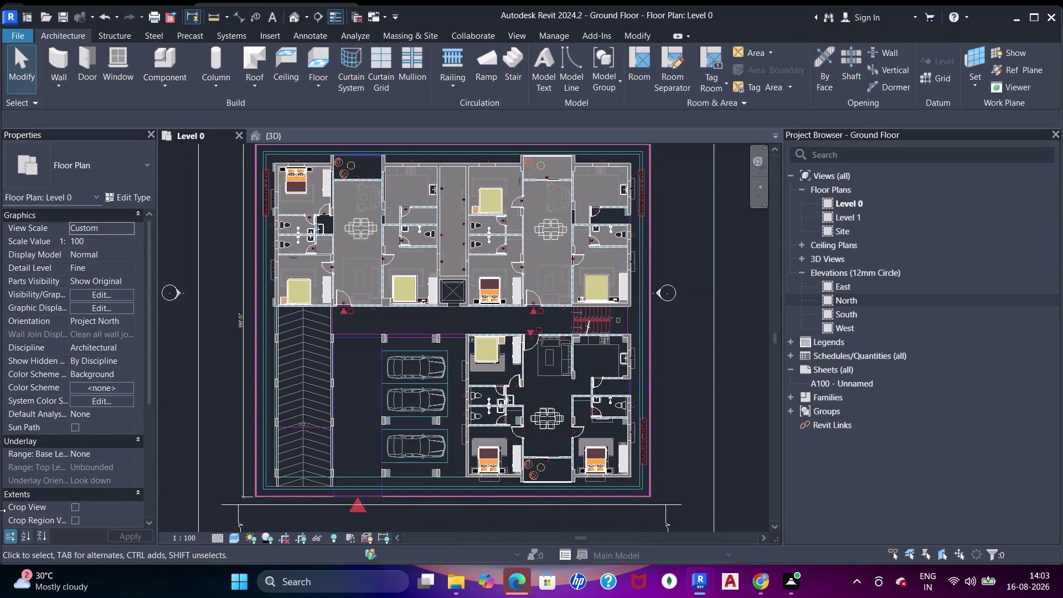
Zoom and pan the Level 0 plan to centre the stairwell and its stair run.
scroll(up, 3)
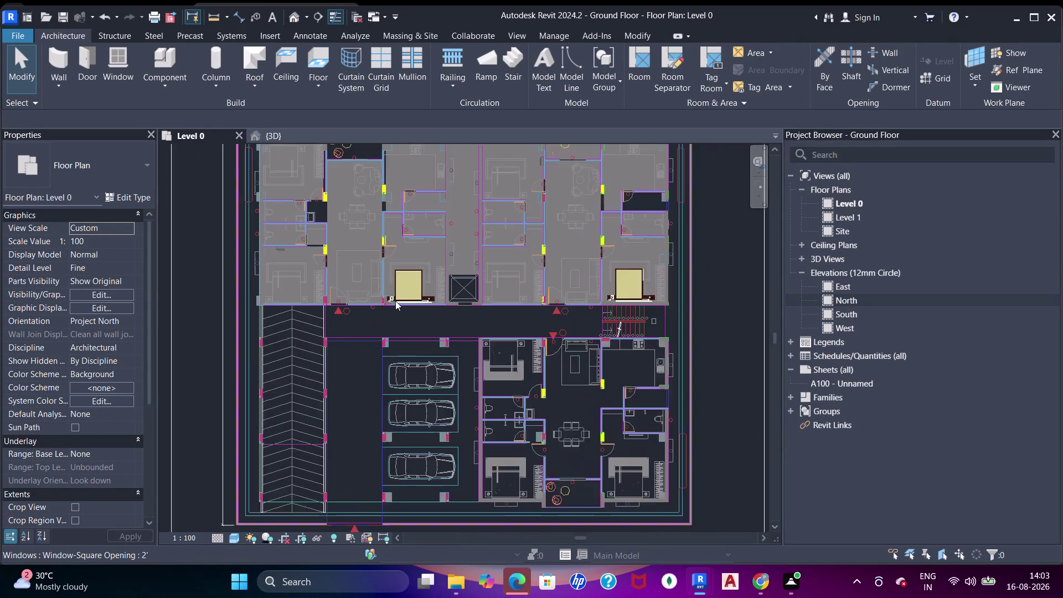
middle_drag(517, 412, 421, 318)
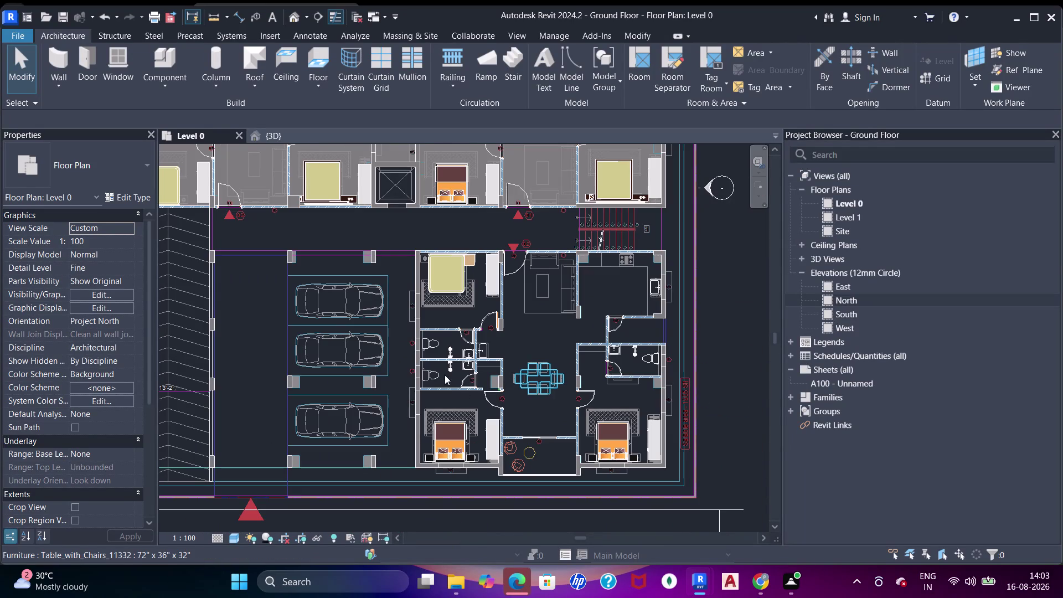
scroll(up, 3)
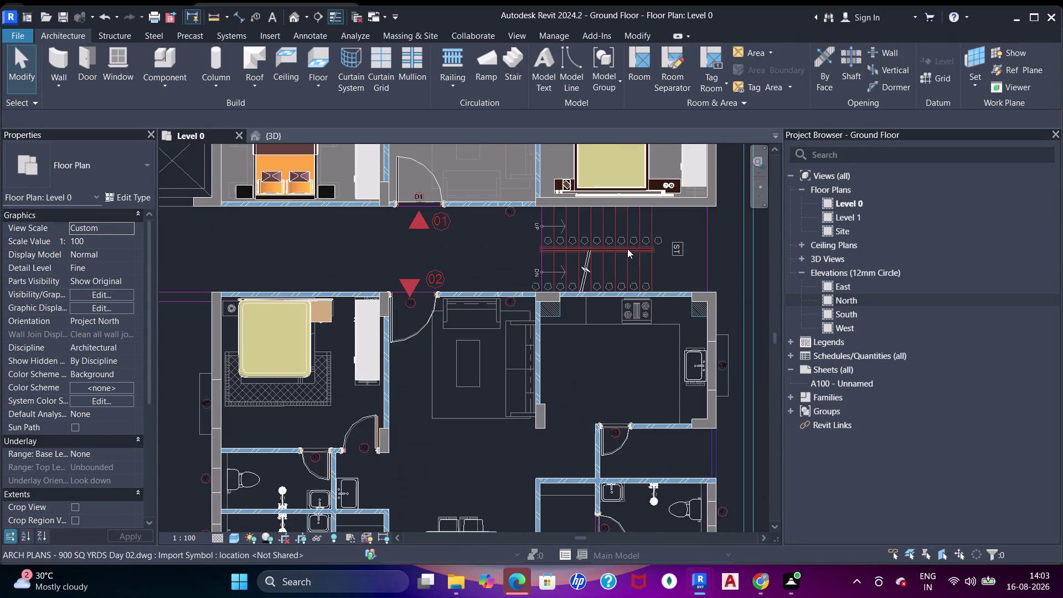
scroll(up, 3)
middle_drag(619, 202, 582, 244)
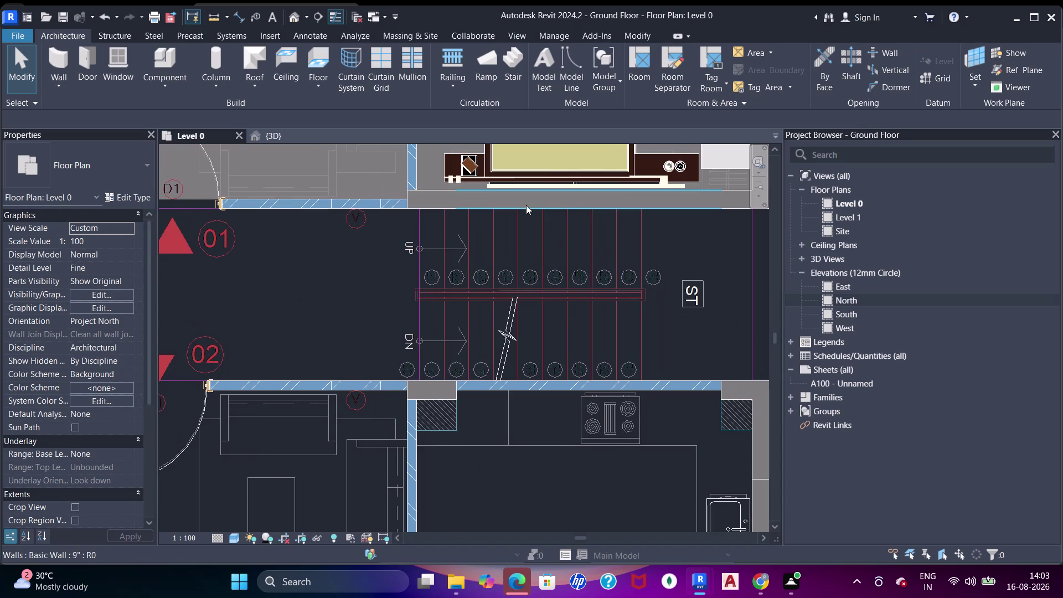
click(526, 204)
scroll(up, 3)
key(Escape)
scroll(down, 3)
middle_drag(447, 236, 445, 236)
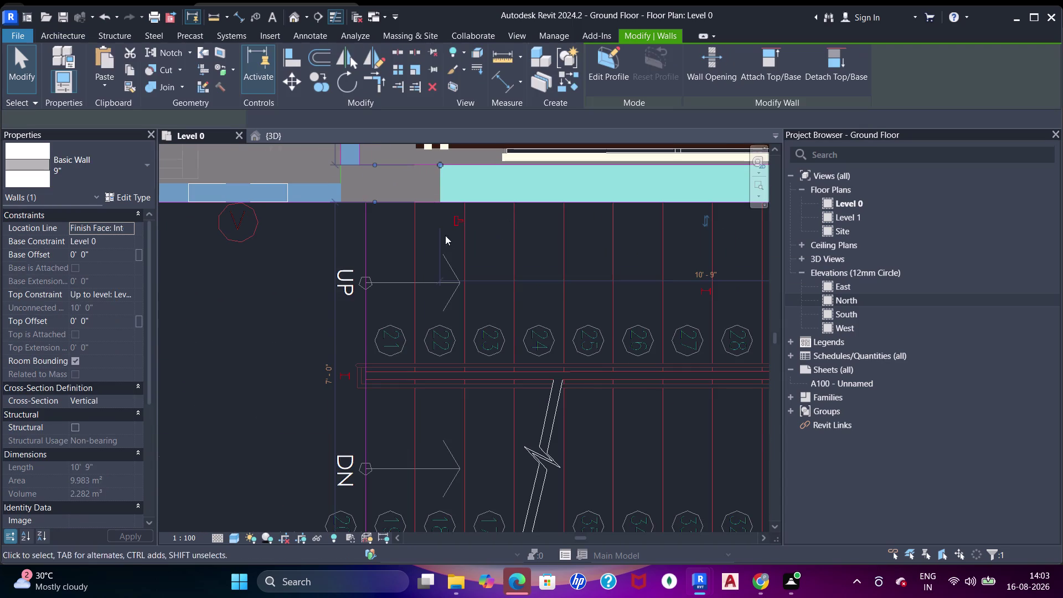
middle_drag(445, 235, 427, 196)
middle_drag(487, 235, 475, 257)
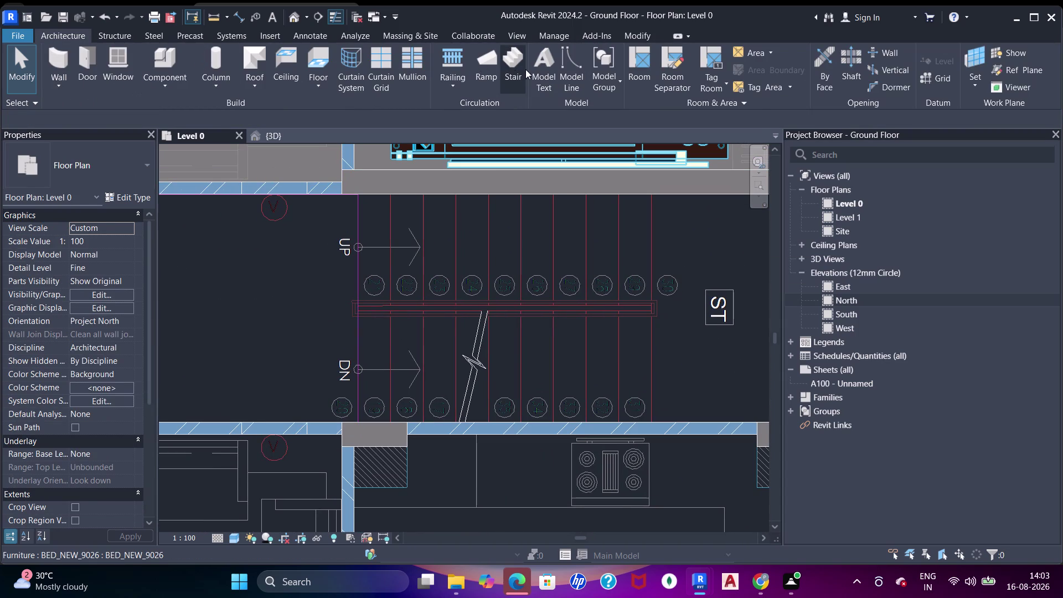
Start a new Stair, dismiss the Project Not Saved Recently reminder, and choose Create Sketch.
click(516, 65)
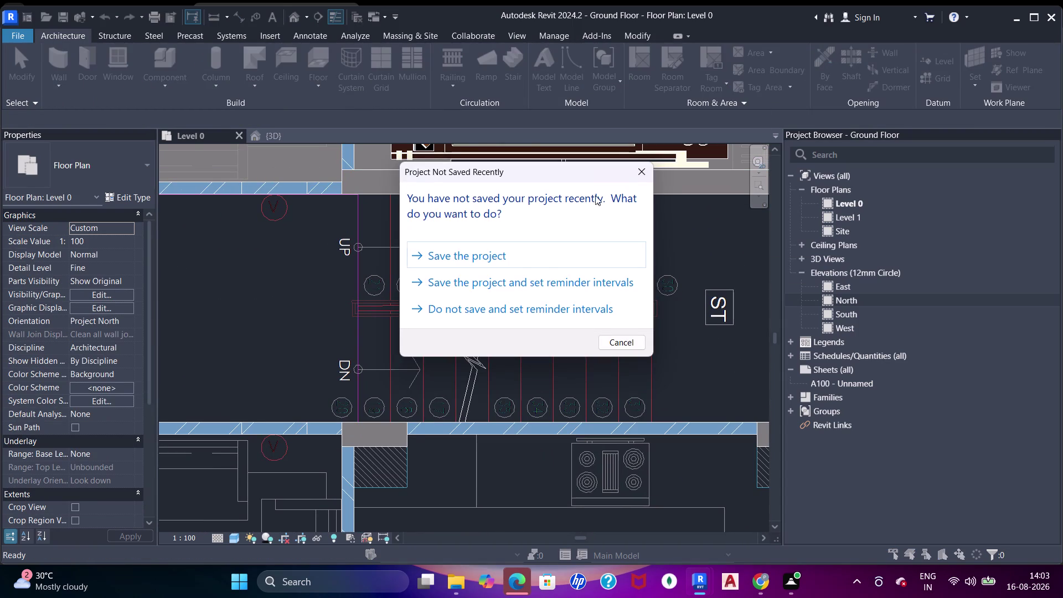
click(516, 259)
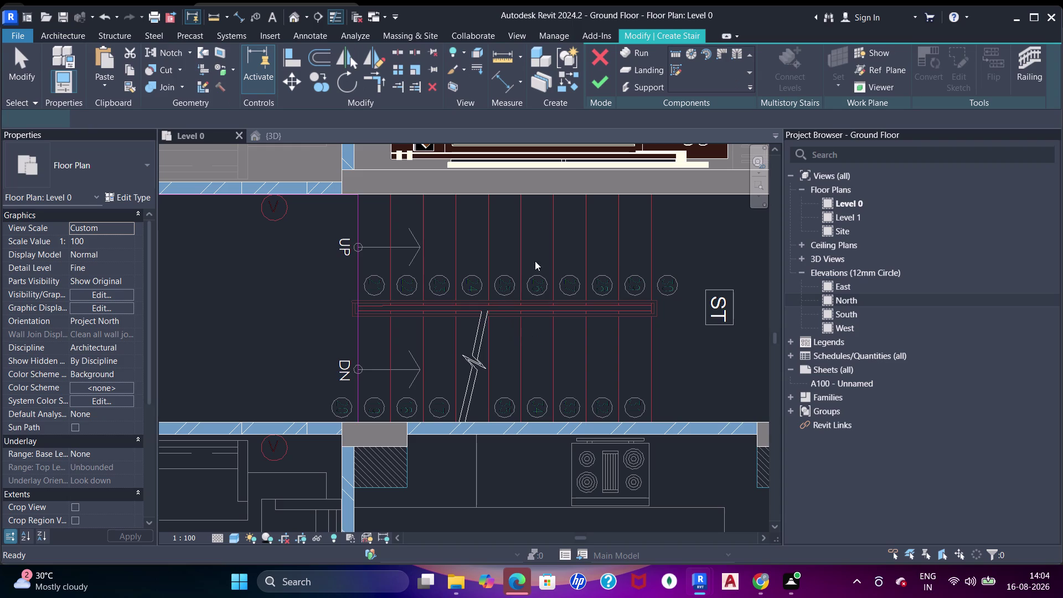
click(675, 72)
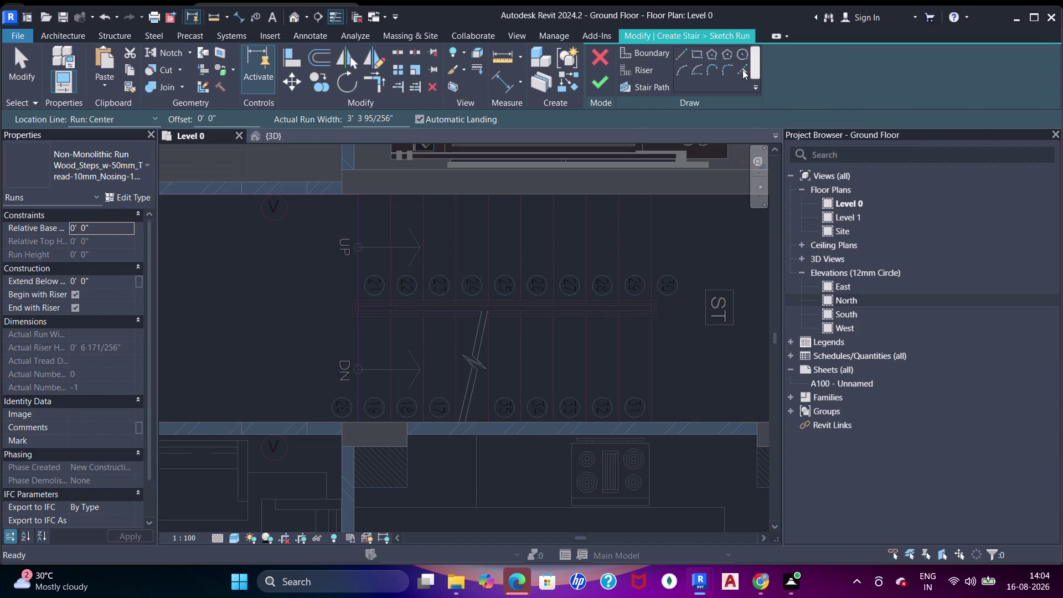
Pick the stairwell's top, right and bottom wall edges plus three landing edges as boundaries.
click(743, 70)
click(533, 196)
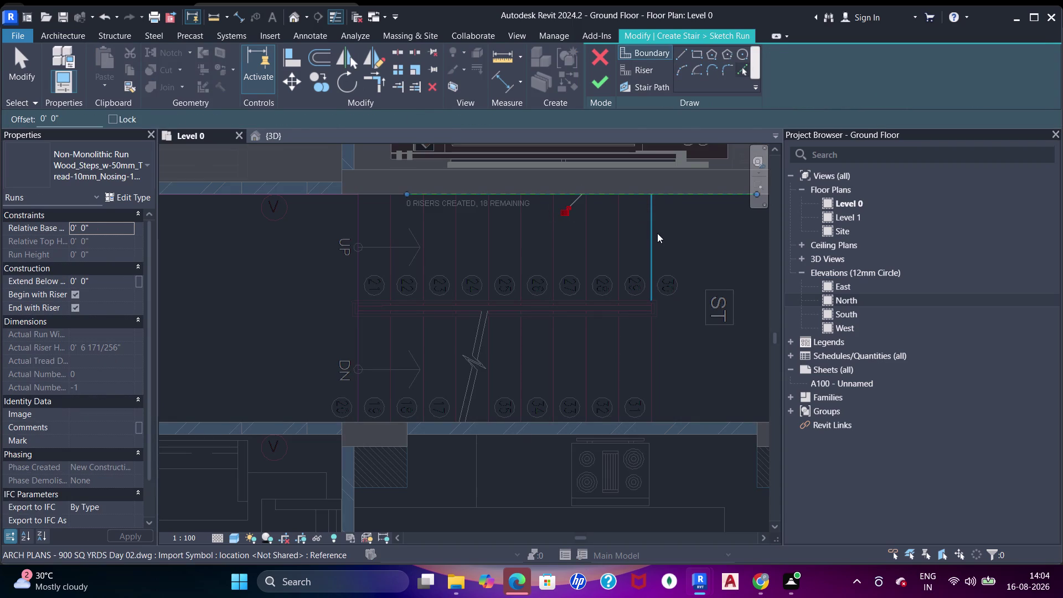
scroll(down, 3)
middle_drag(671, 245, 469, 233)
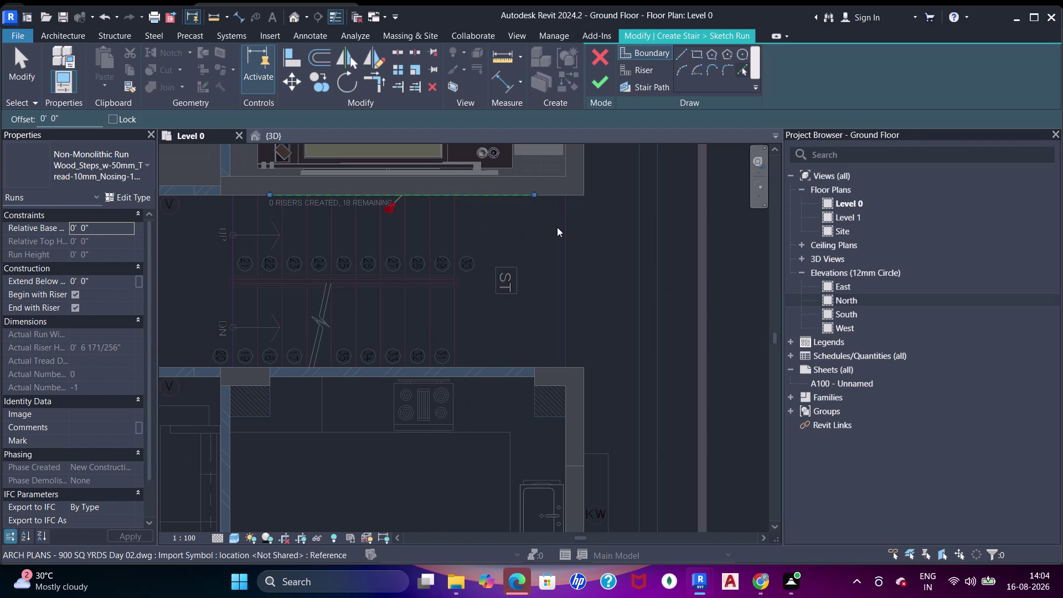
click(562, 230)
middle_drag(512, 244, 568, 208)
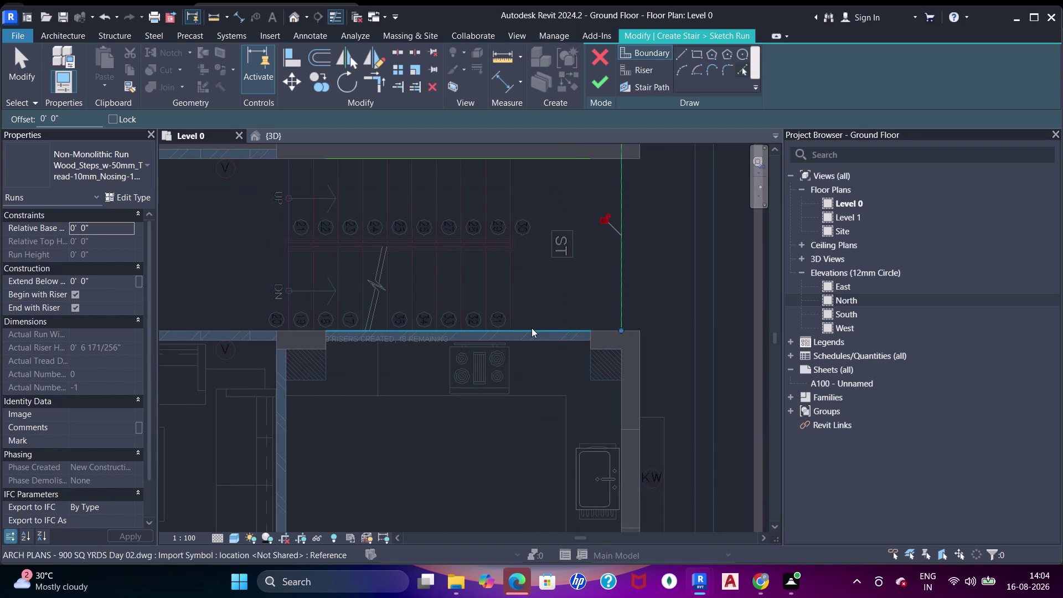
click(546, 325)
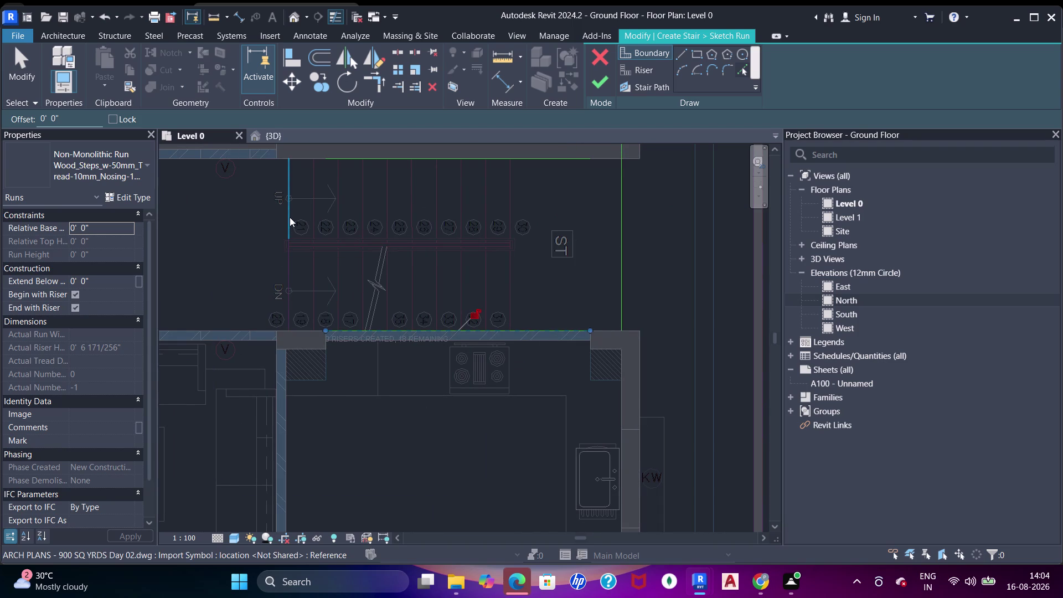
scroll(up, 3)
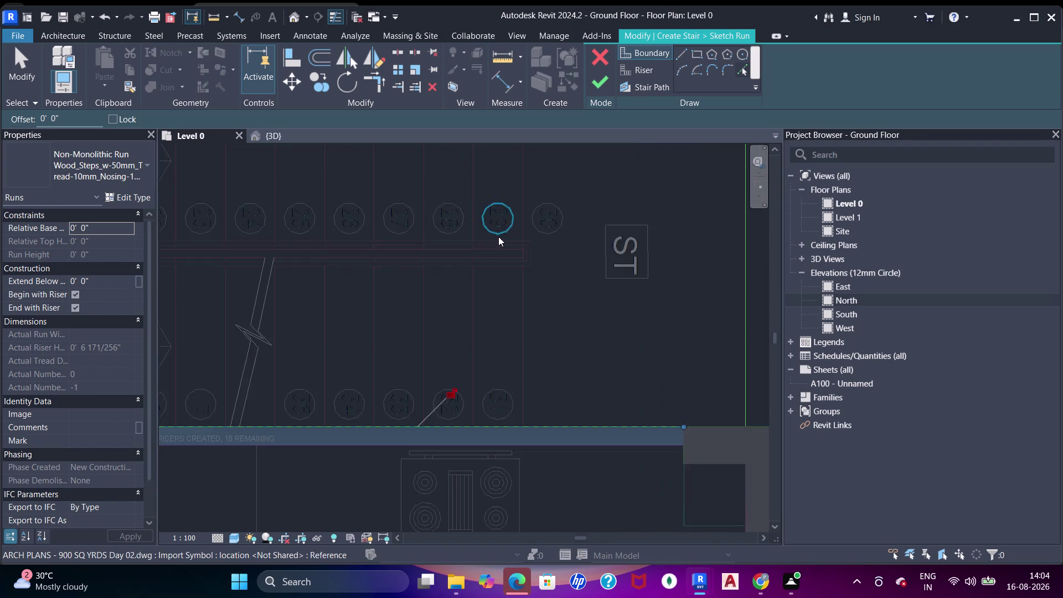
scroll(up, 3)
click(523, 239)
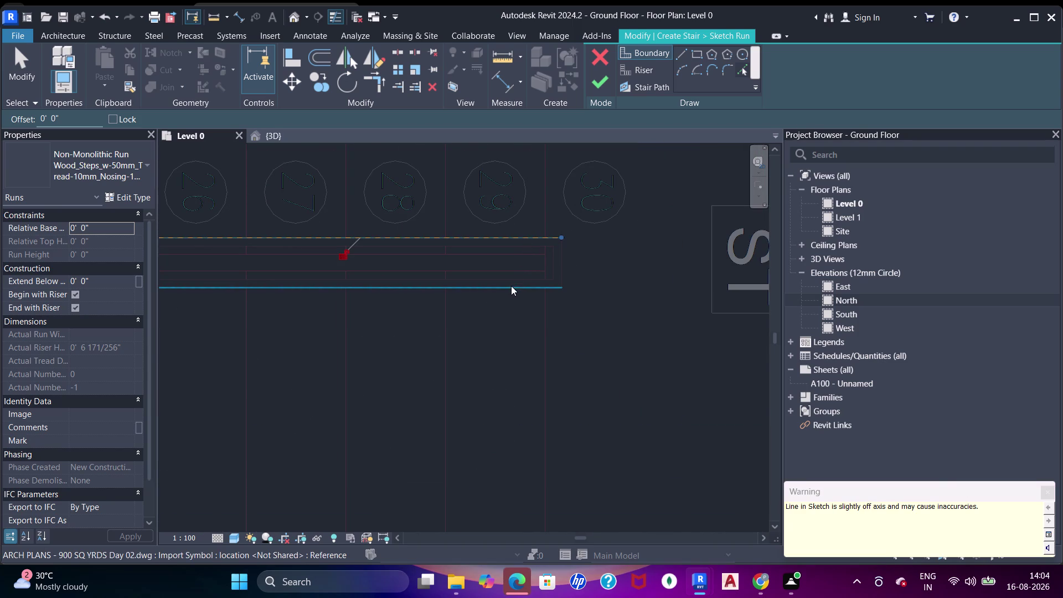
scroll(up, 3)
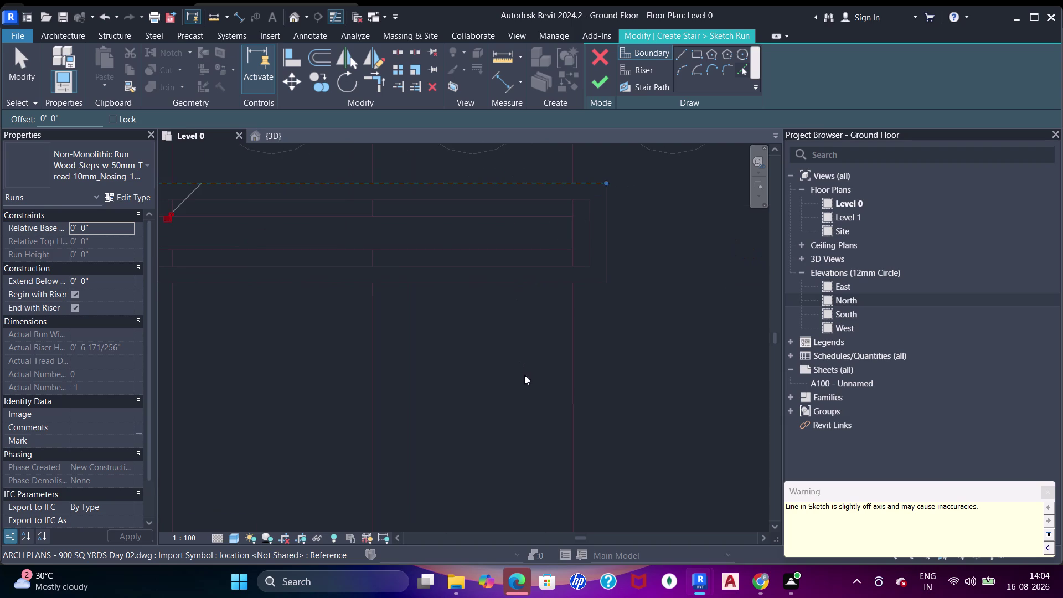
click(524, 284)
click(608, 233)
scroll(down, 3)
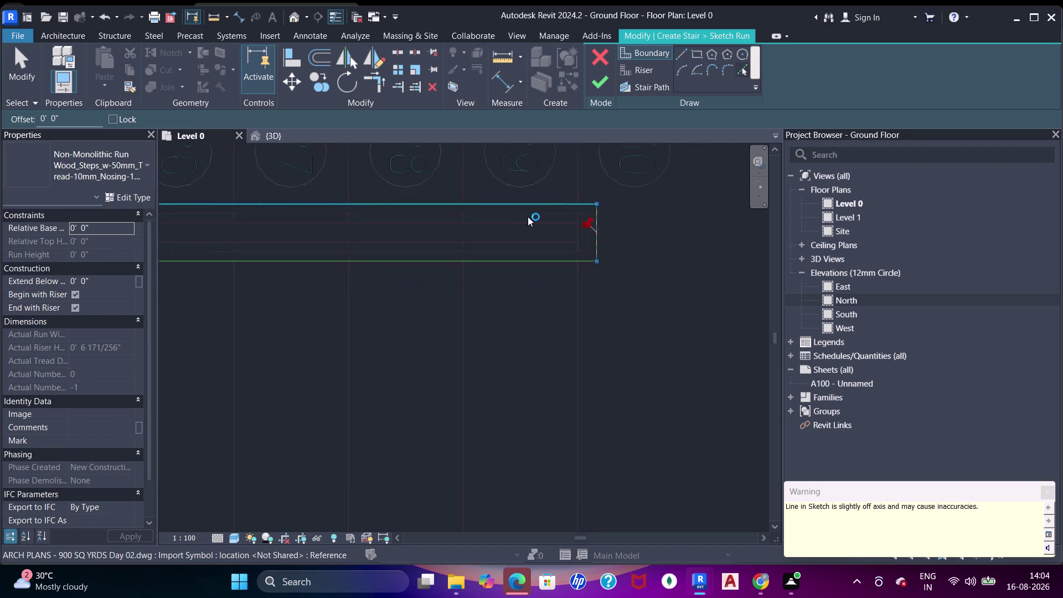
middle_drag(530, 238, 577, 258)
middle_drag(369, 244, 652, 243)
Add the lower landing line and a vertical landing edge as further boundary lines.
key(Escape)
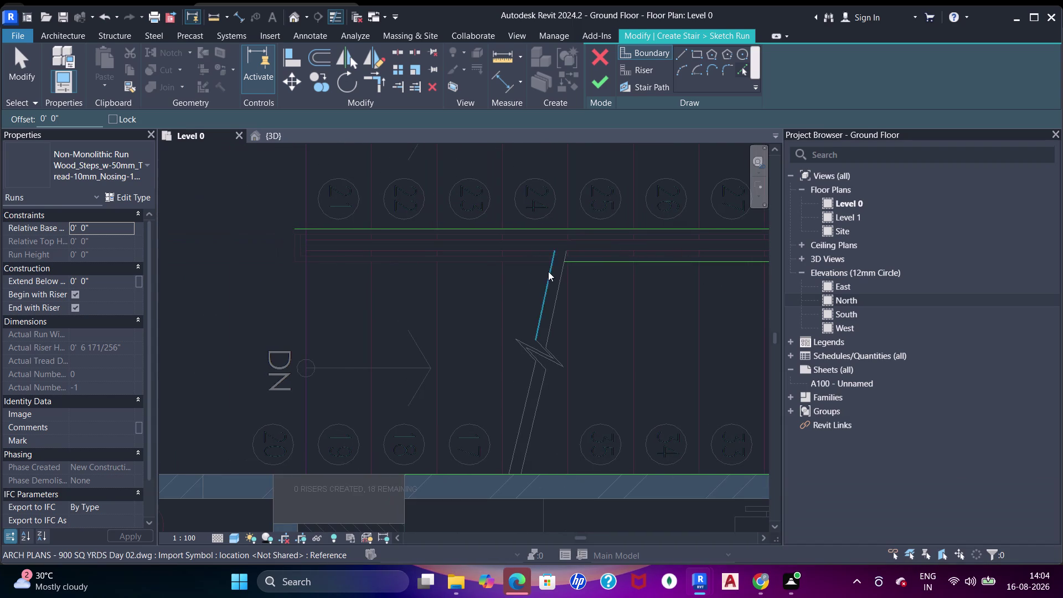
key(Escape)
key(Escape)
key(Escape)
click(576, 265)
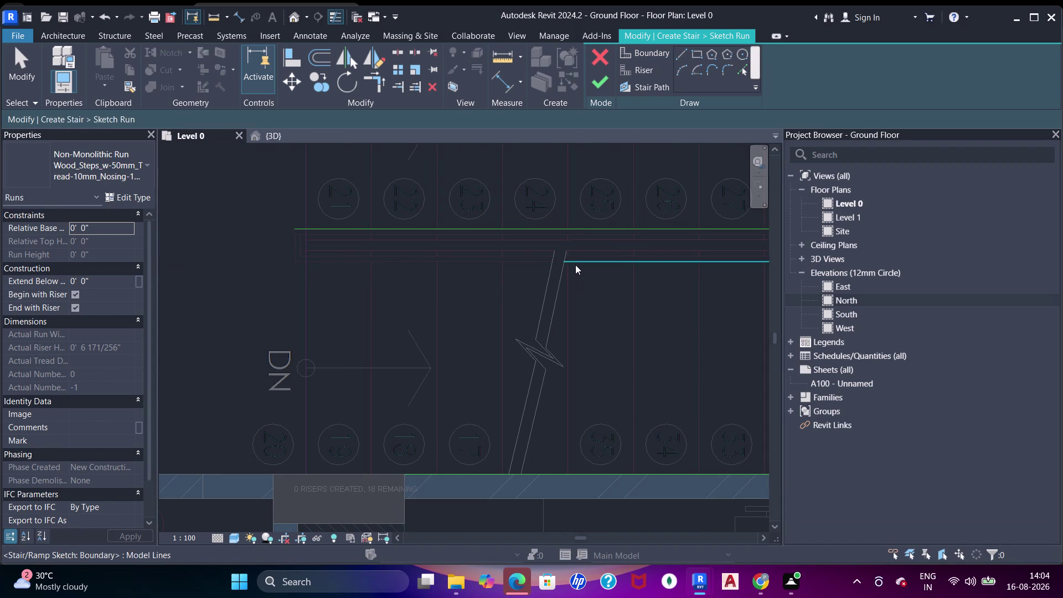
key(Escape)
key(Escape)
click(570, 265)
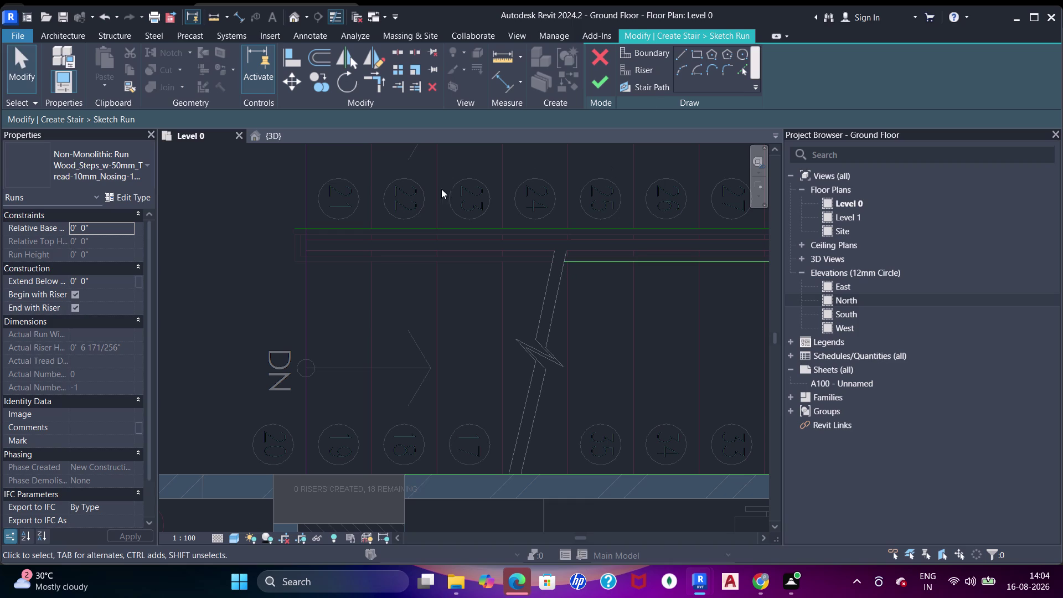
click(741, 73)
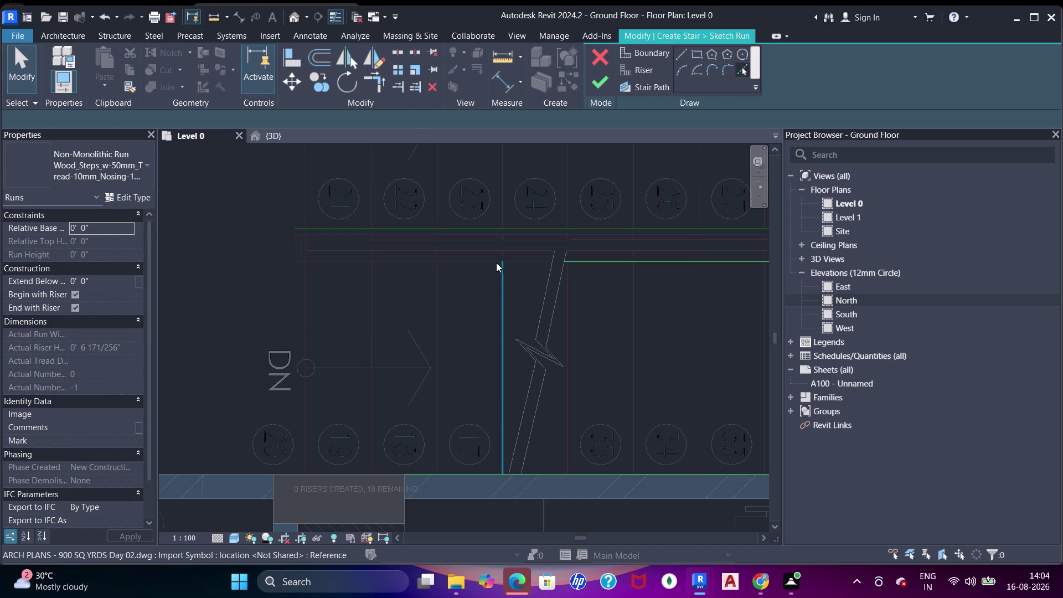
click(491, 262)
key(Escape)
key(Escape)
key(Escape)
key(Escape)
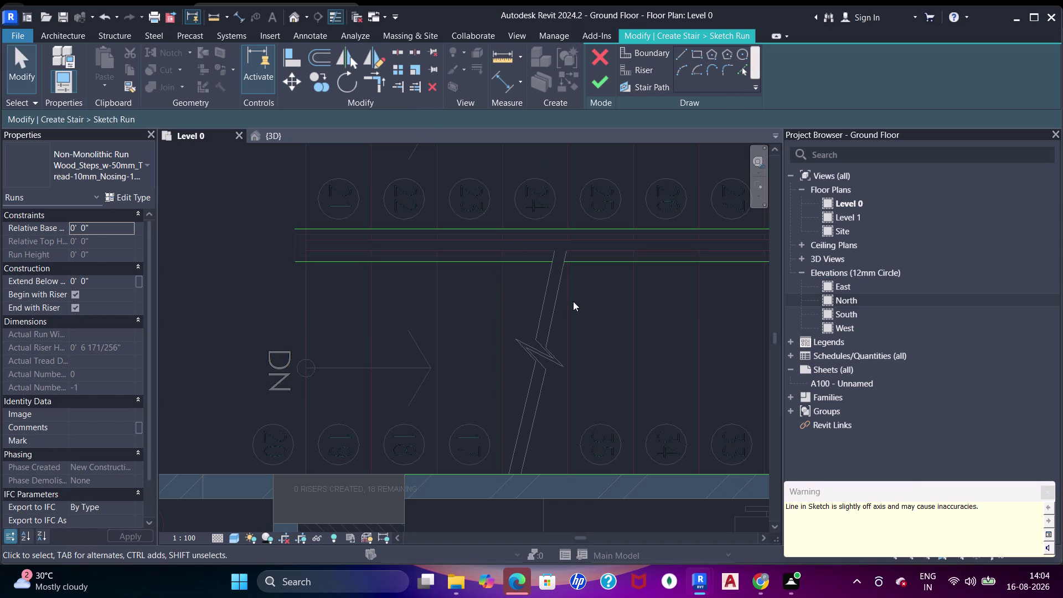
Trim the boundary lines into corners with Trim/Extend to Corner (TR).
key(t)
key(r)
click(520, 255)
drag(527, 261, 535, 261)
click(570, 261)
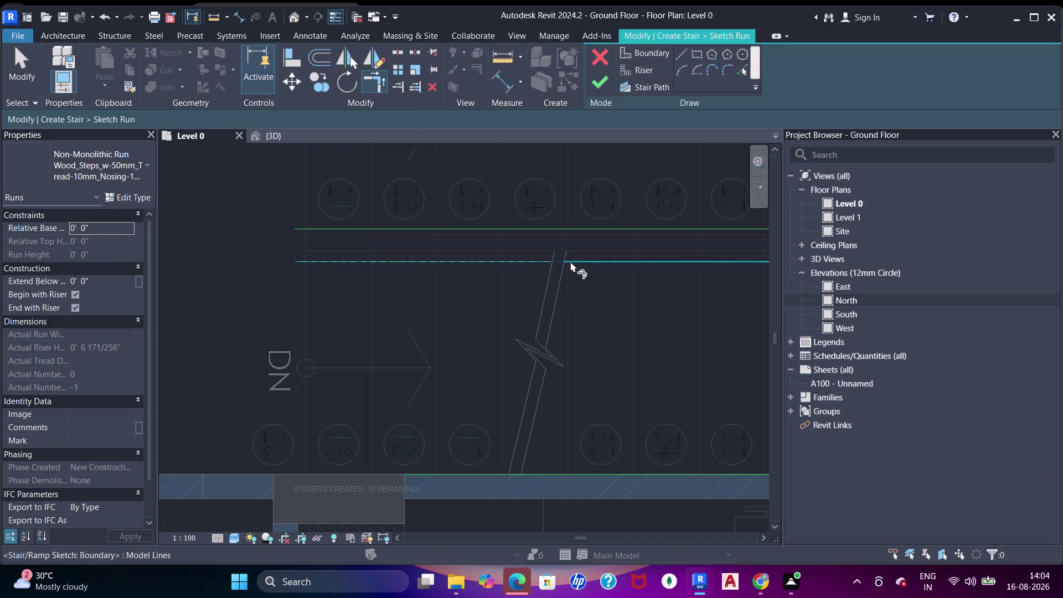
scroll(down, 3)
middle_drag(568, 262, 436, 269)
scroll(up, 3)
scroll(down, 3)
middle_drag(508, 239, 438, 251)
middle_drag(629, 274, 591, 329)
click(601, 208)
click(659, 224)
middle_drag(610, 299, 613, 226)
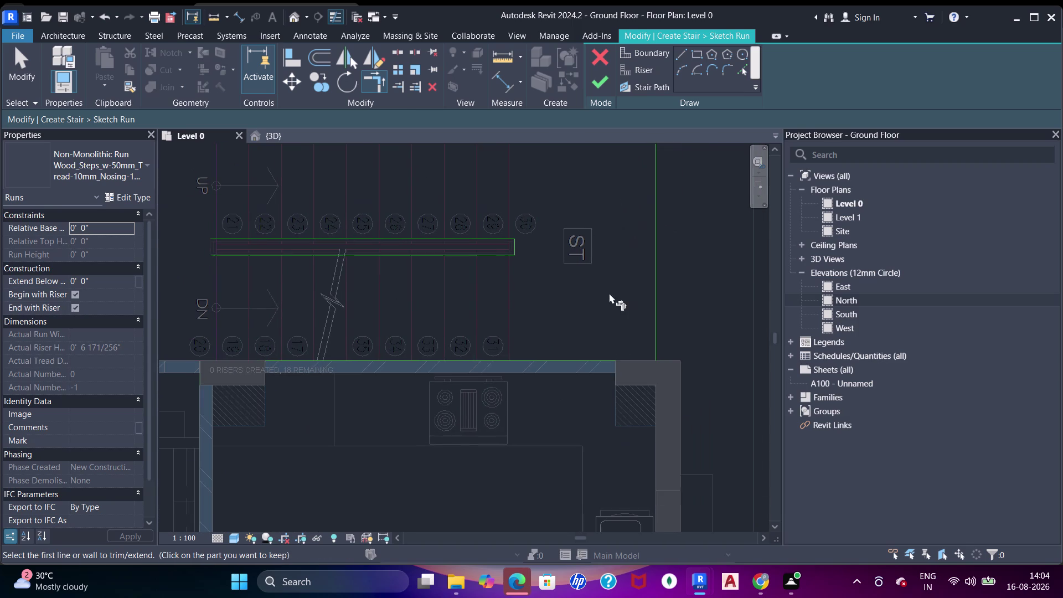
Trim the right and bottom boundary lines into a shared corner.
click(599, 357)
click(651, 331)
scroll(down, 3)
middle_drag(391, 220, 390, 223)
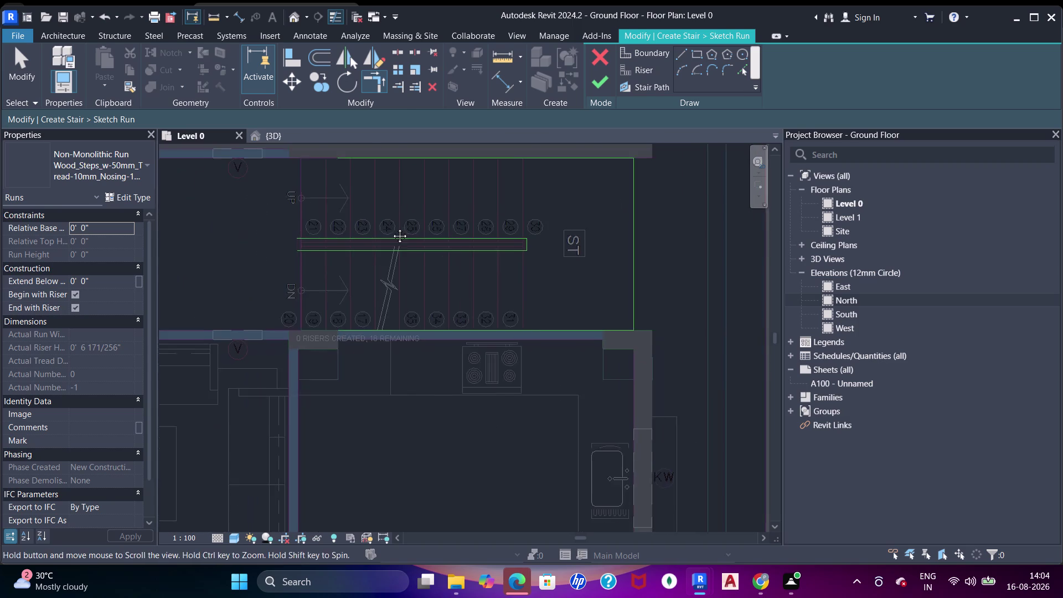
middle_drag(390, 223, 479, 259)
scroll(up, 3)
middle_drag(494, 329, 413, 315)
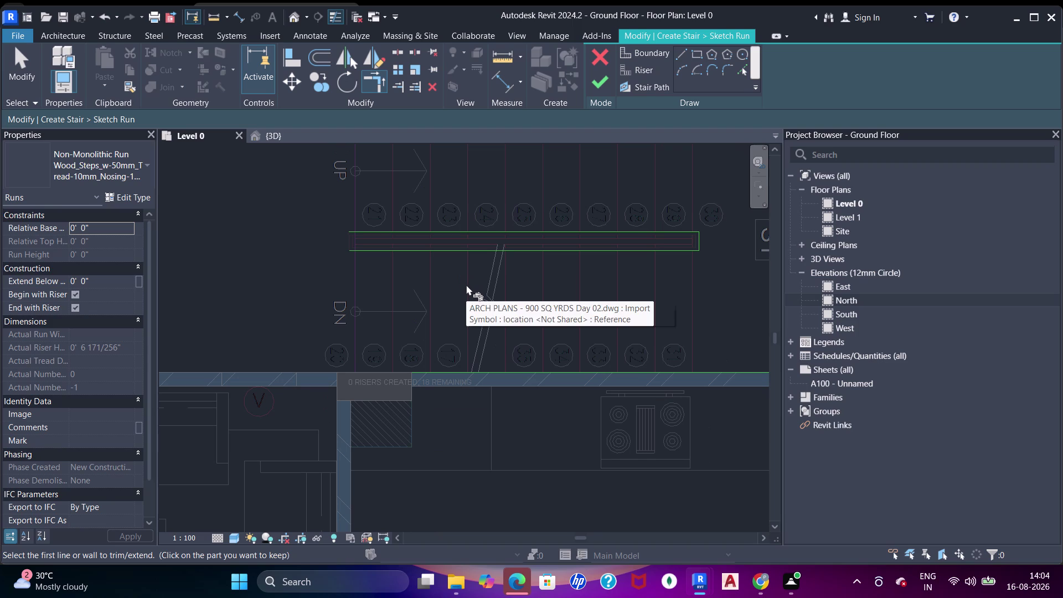
scroll(up, 3)
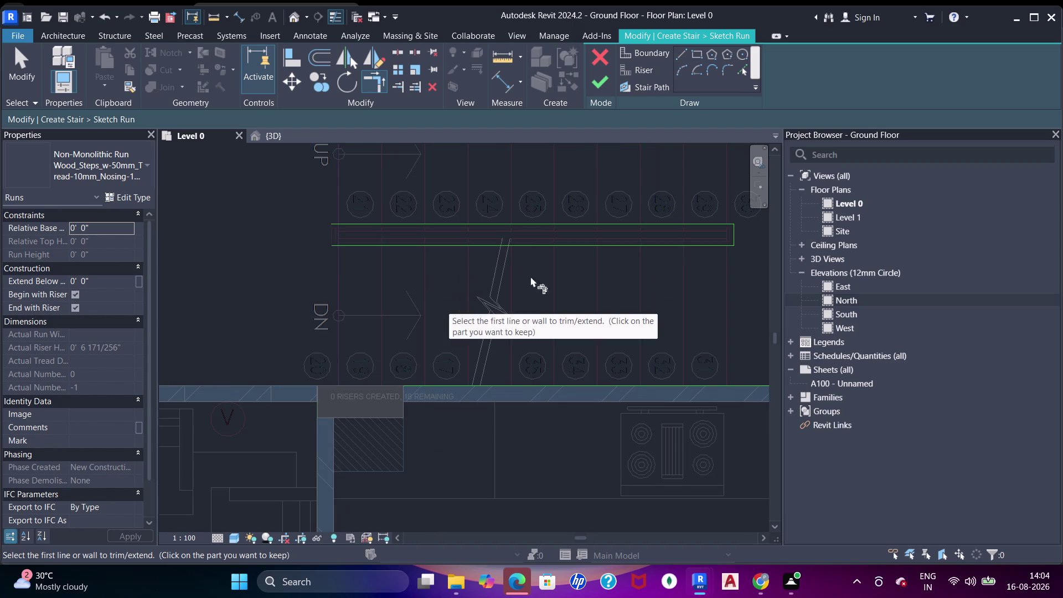
Pick the lower wall edge as another stair boundary line.
click(739, 74)
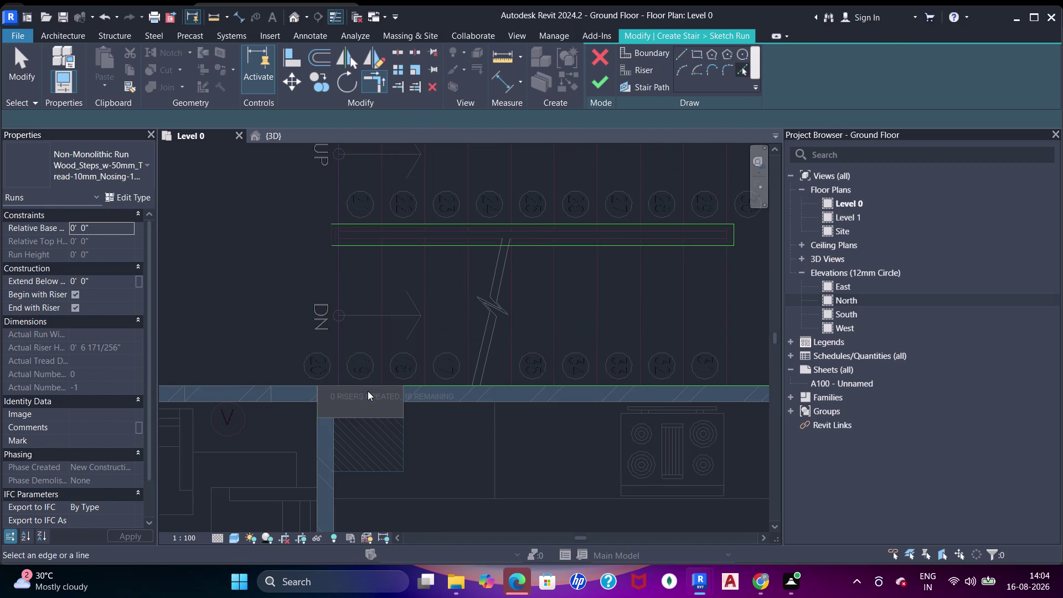
click(371, 383)
key(Escape)
key(Escape)
key(Escape)
key(Escape)
scroll(down, 3)
middle_drag(417, 296, 403, 344)
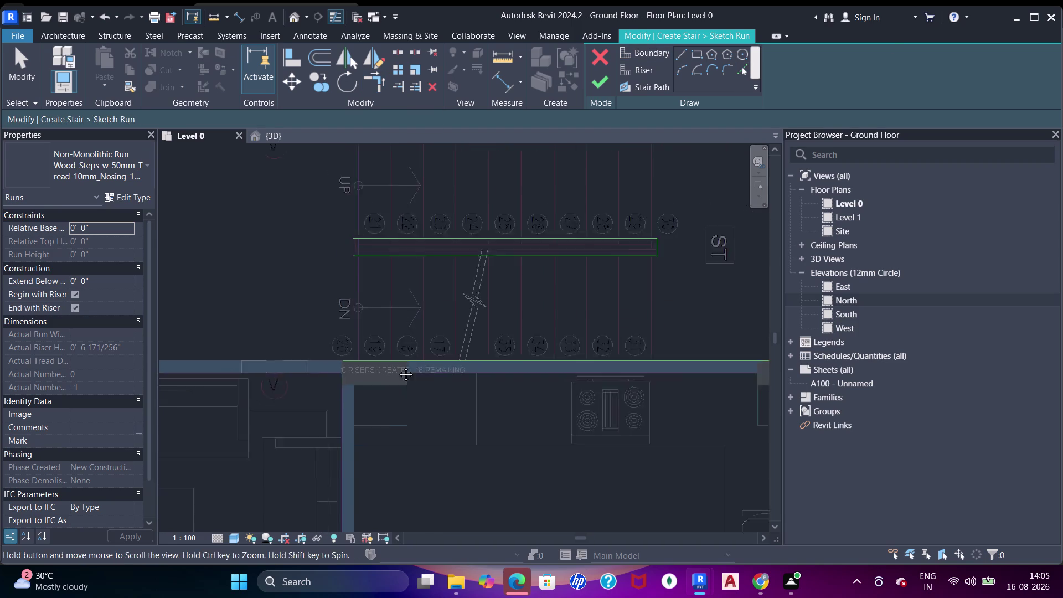
middle_drag(403, 344, 392, 378)
scroll(up, 3)
key(Escape)
key(Escape)
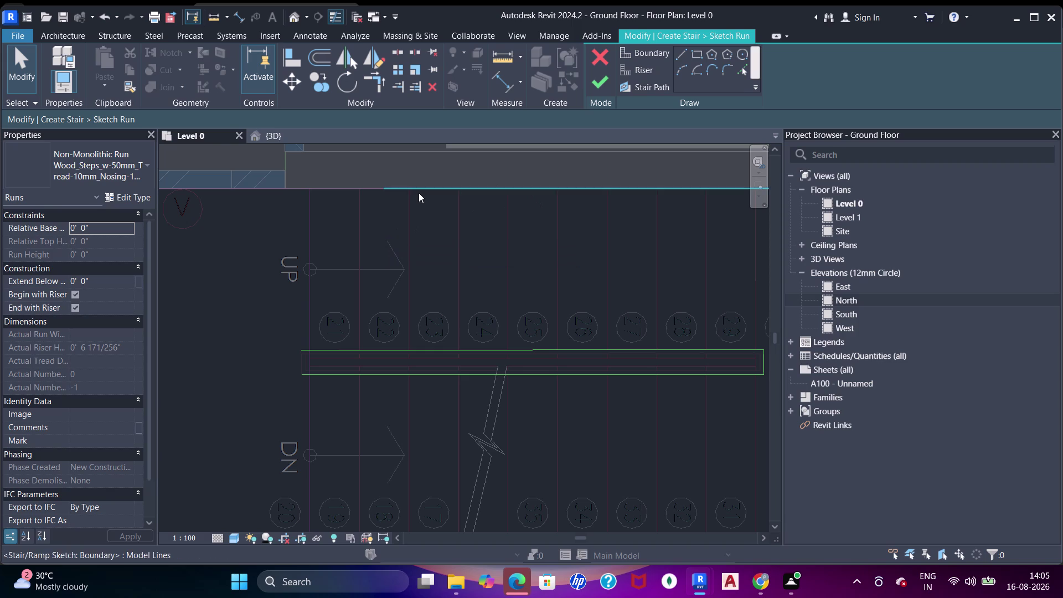
Select a stair boundary line and stretch its end outward.
click(419, 192)
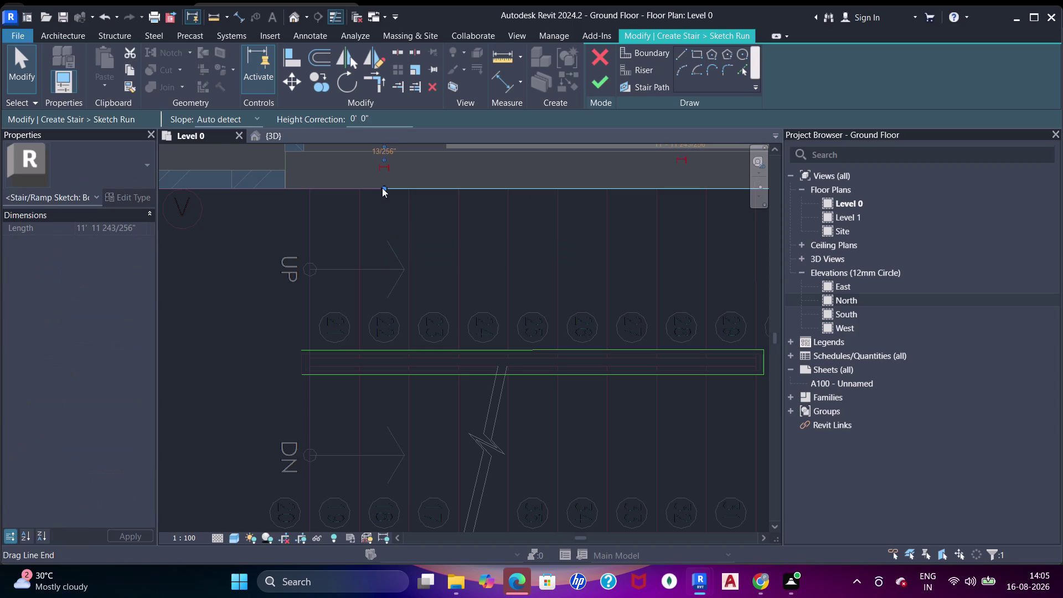
drag(382, 188, 314, 188)
scroll(down, 3)
middle_drag(372, 258, 370, 201)
scroll(up, 3)
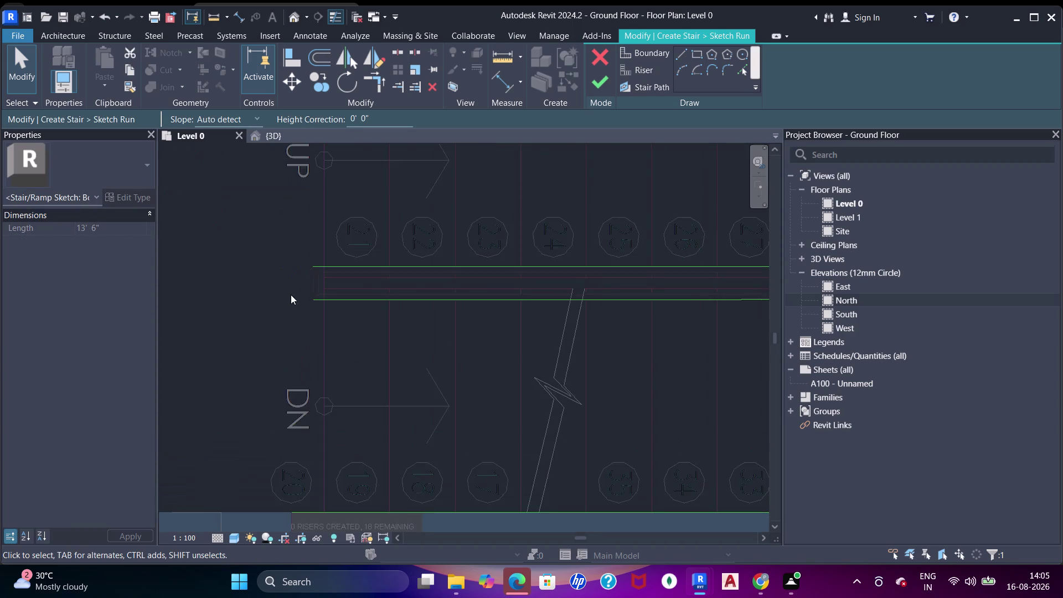
scroll(down, 3)
middle_drag(327, 234, 322, 263)
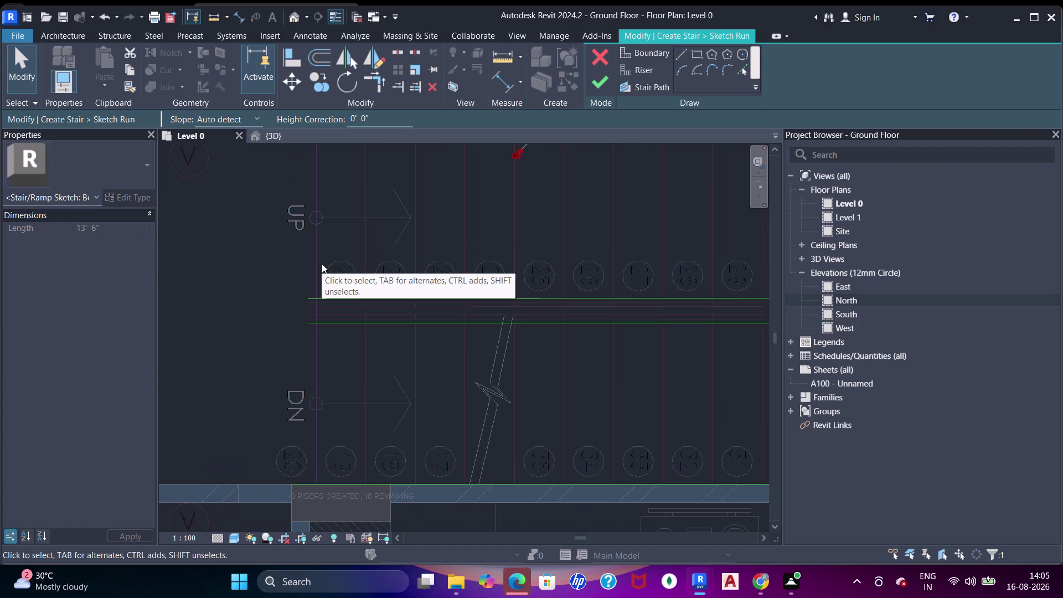
middle_drag(315, 237, 316, 269)
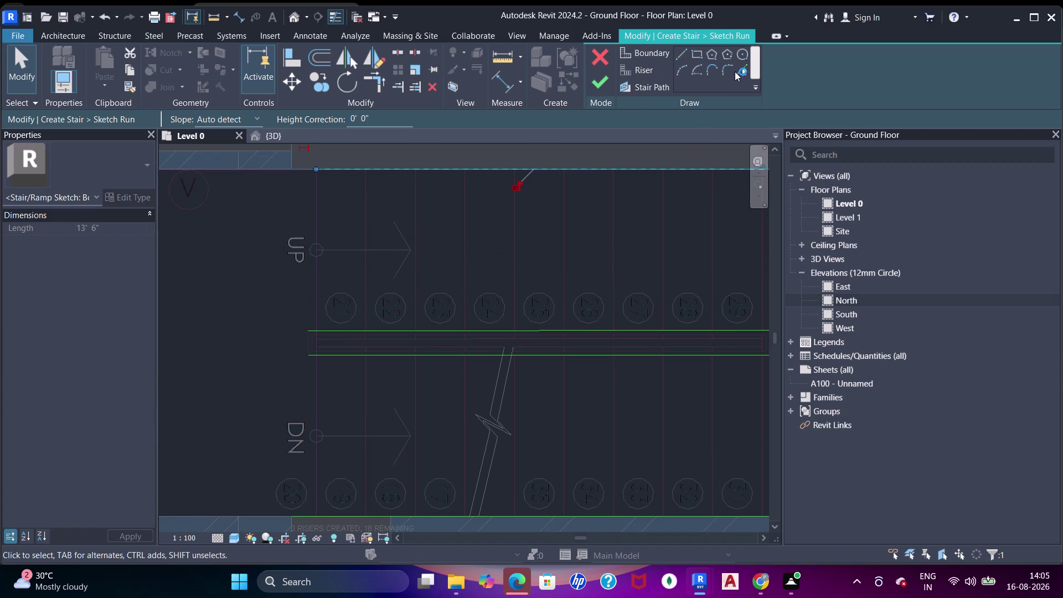
Sketch a riser line across the upper run, then delete the off-axis result.
click(744, 73)
click(316, 274)
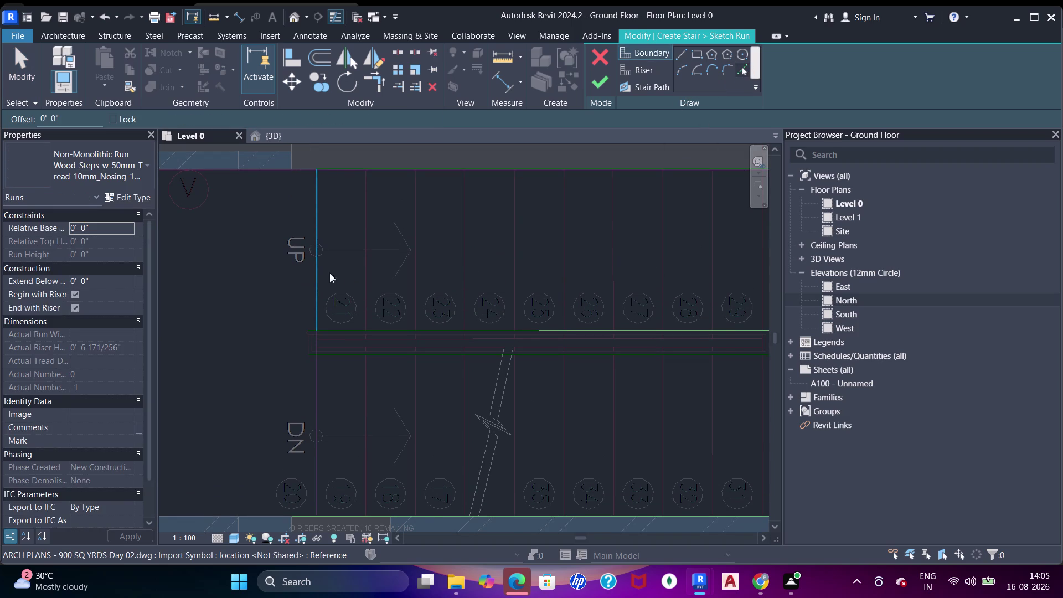
click(370, 269)
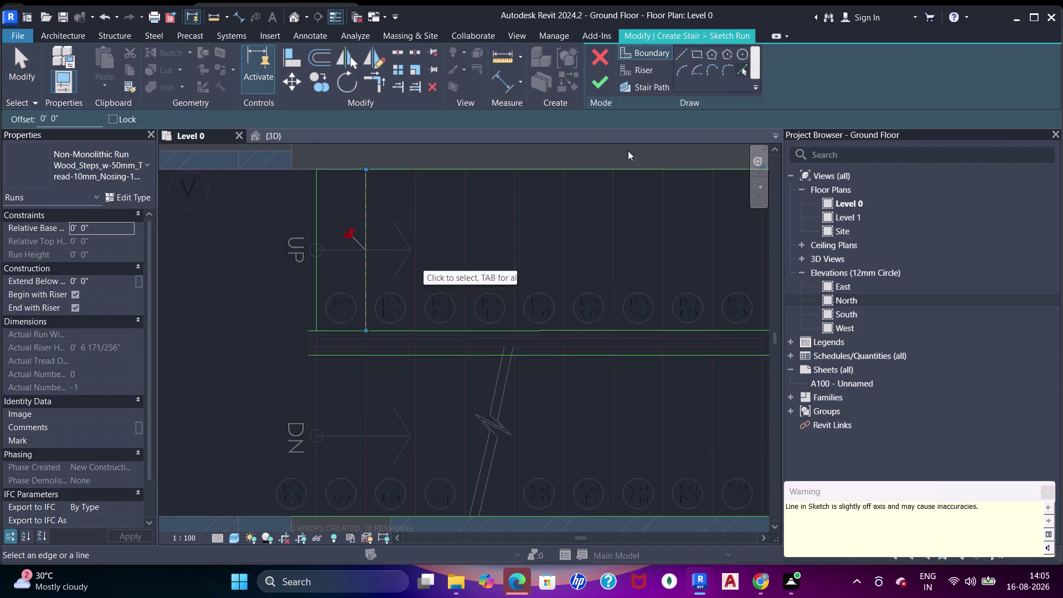
click(635, 66)
key(Escape)
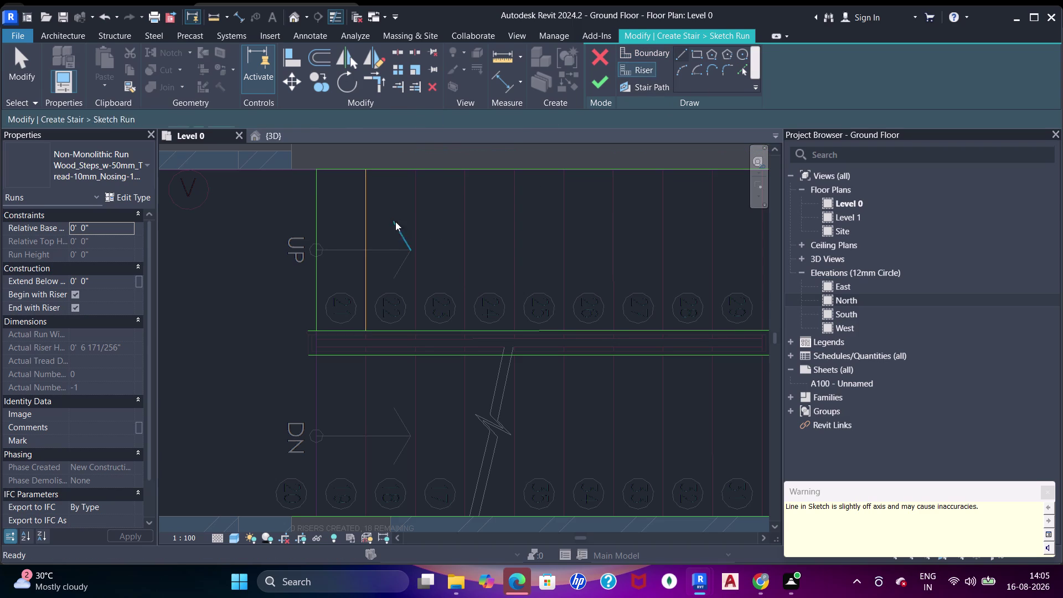
key(Escape)
drag(394, 206, 277, 272)
key(Escape)
key(Escape)
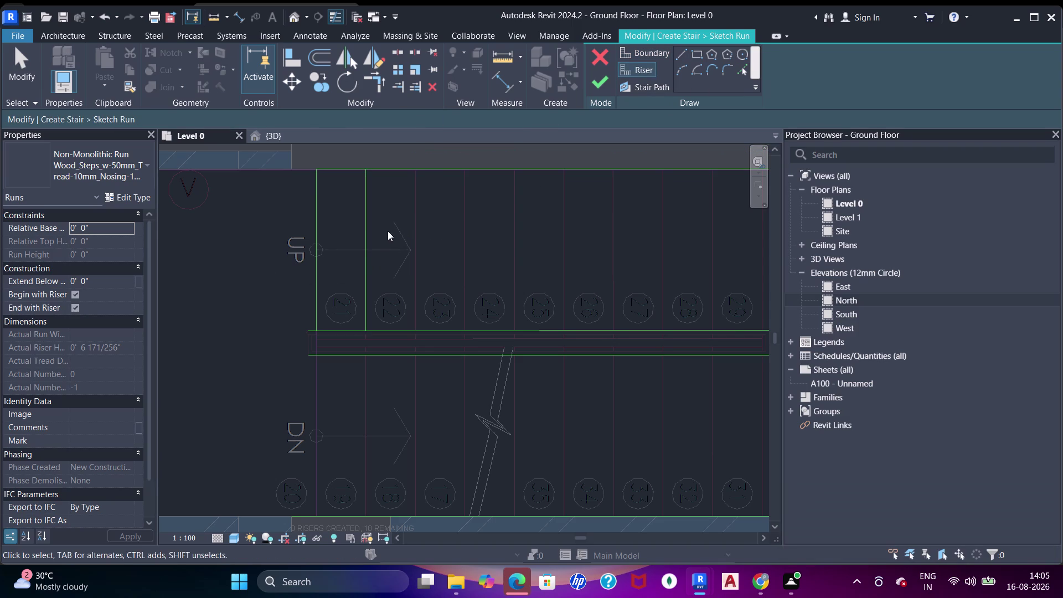
drag(387, 231, 277, 299)
key(Delete)
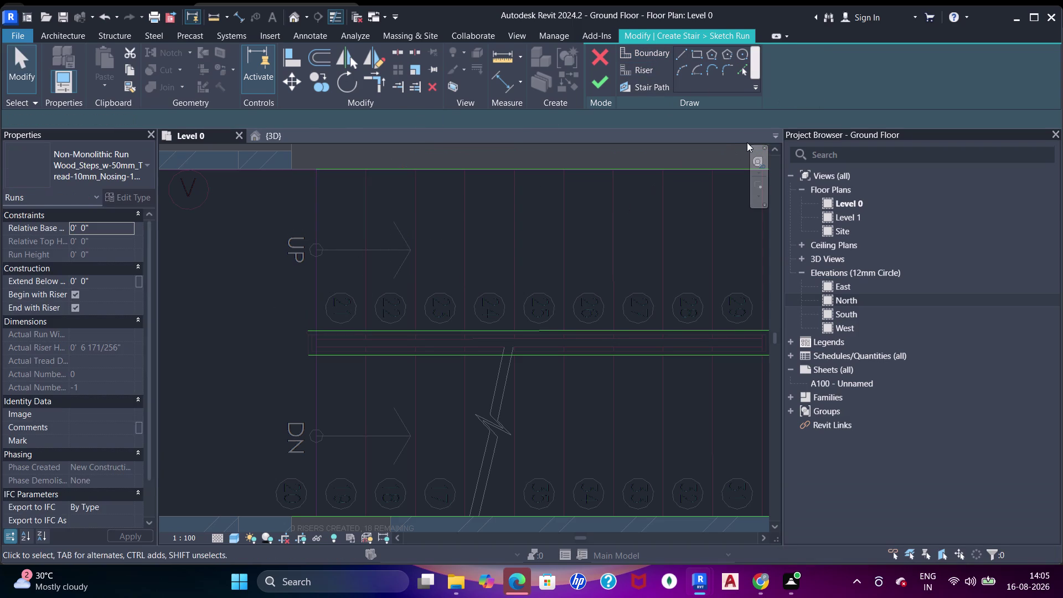
Draw another riser line across the upper run and delete the misplaced one.
click(741, 71)
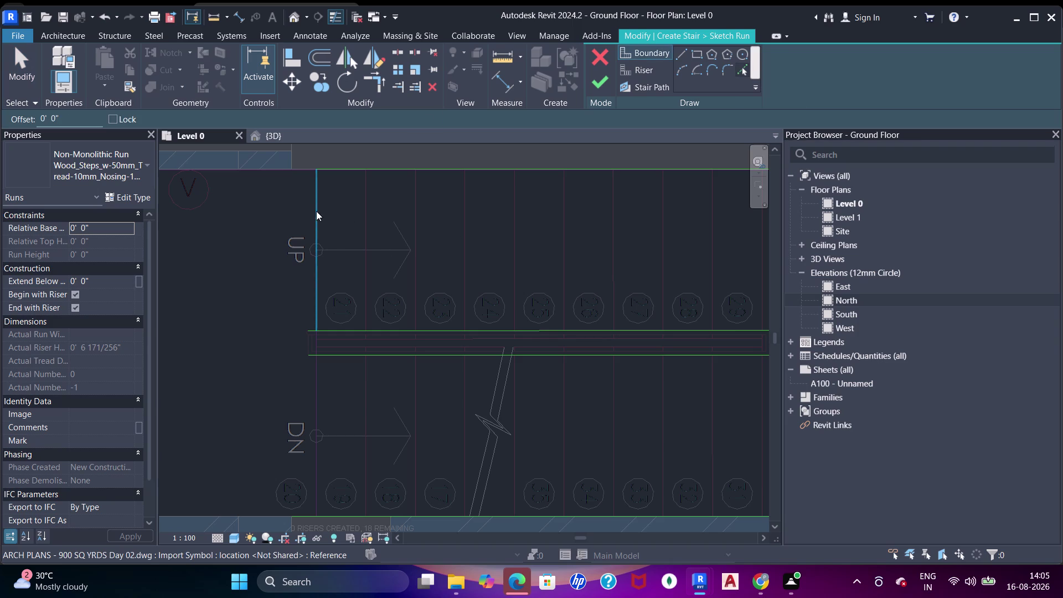
click(317, 211)
key(Escape)
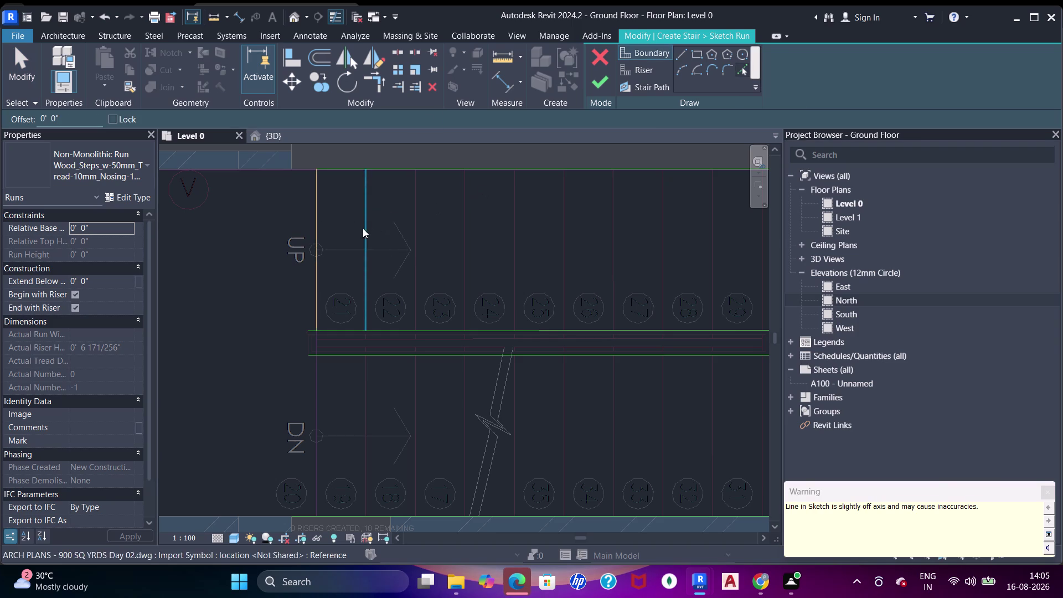
key(Escape)
key(Escape)
drag(349, 224, 284, 257)
key(Delete)
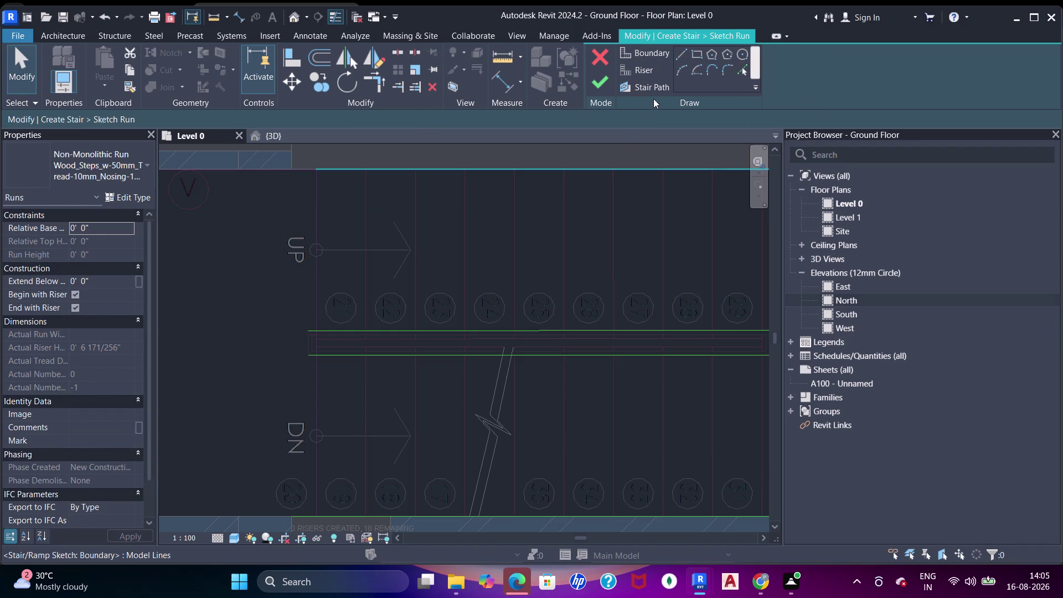
Use Riser with Pick Lines to pick each tread line of the UP run.
click(643, 77)
click(737, 72)
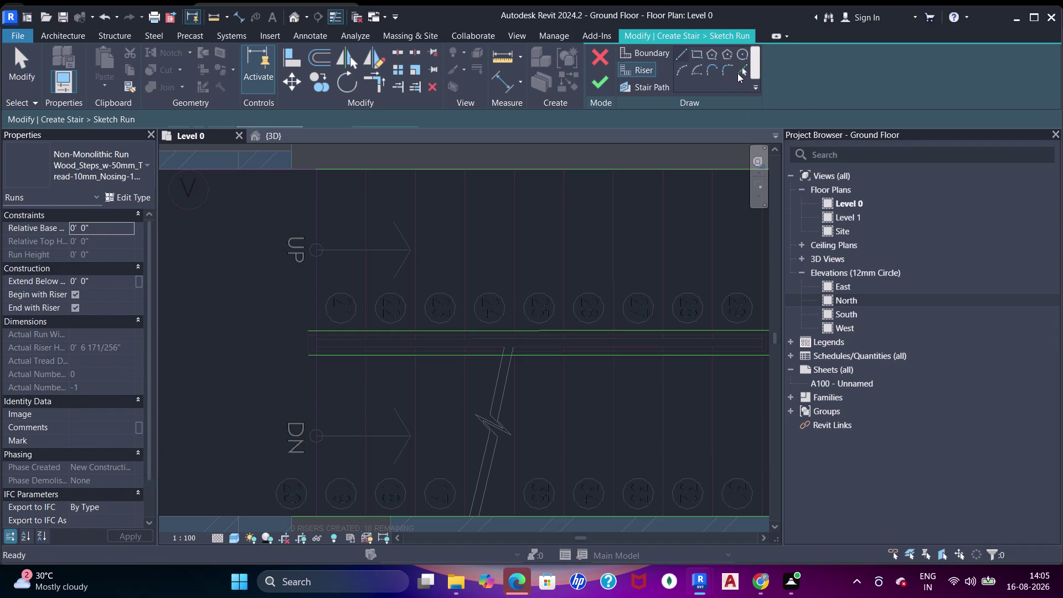
click(741, 74)
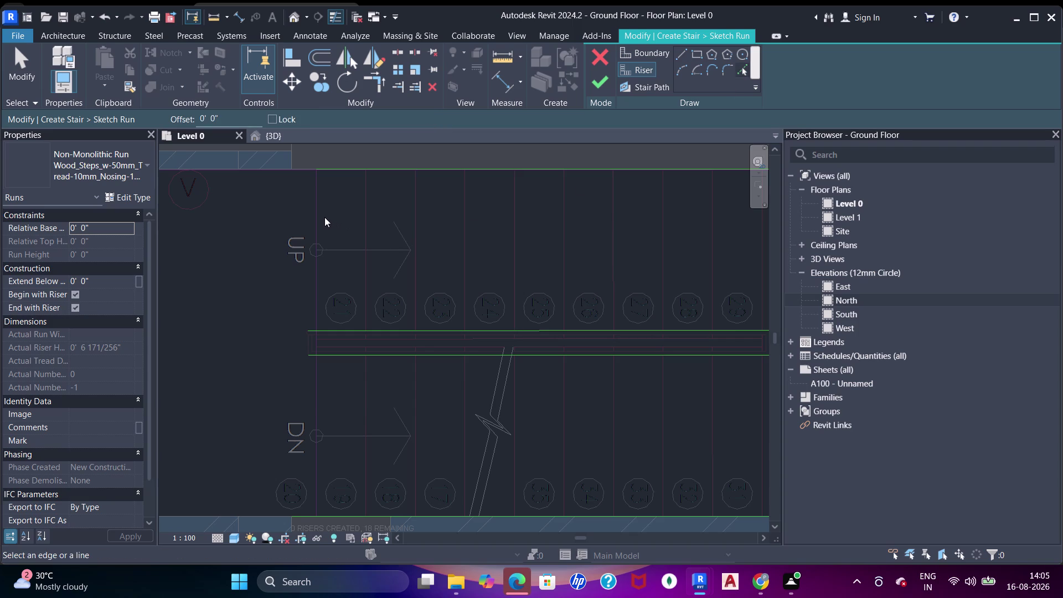
click(317, 213)
click(366, 210)
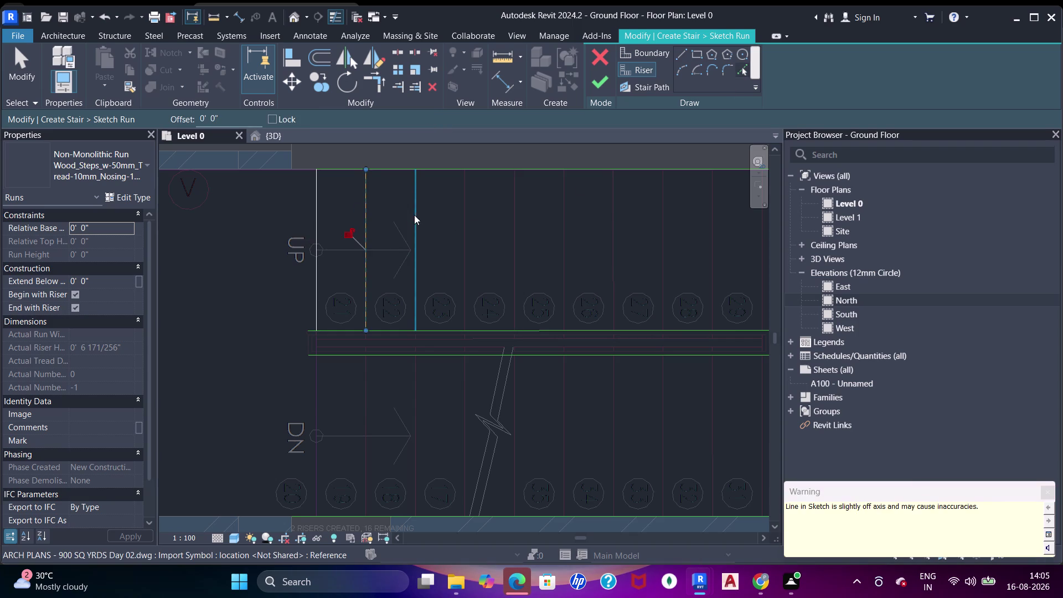
click(414, 215)
click(466, 220)
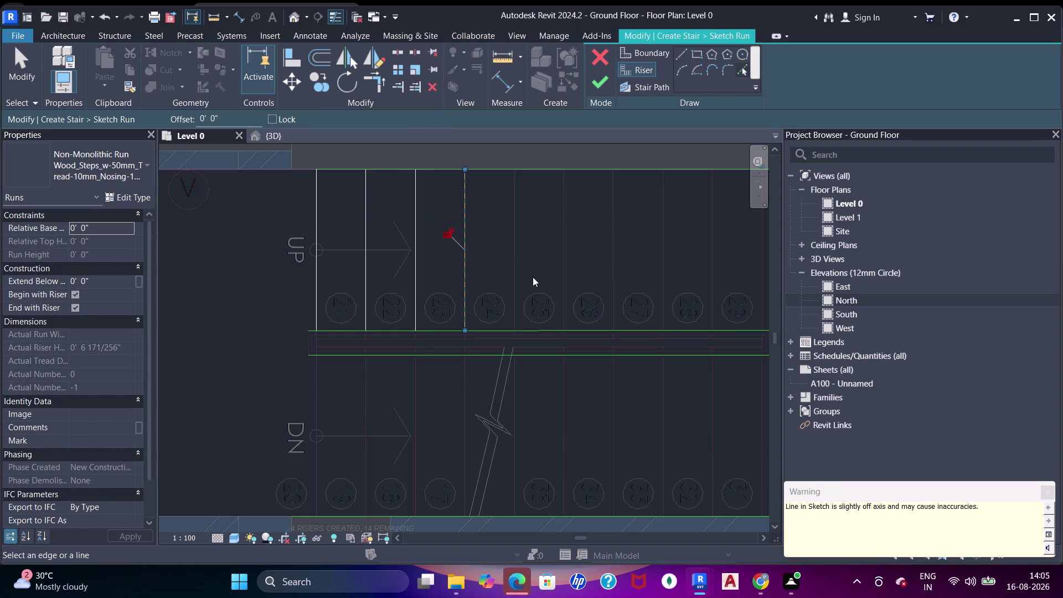
middle_drag(532, 277, 482, 293)
click(467, 253)
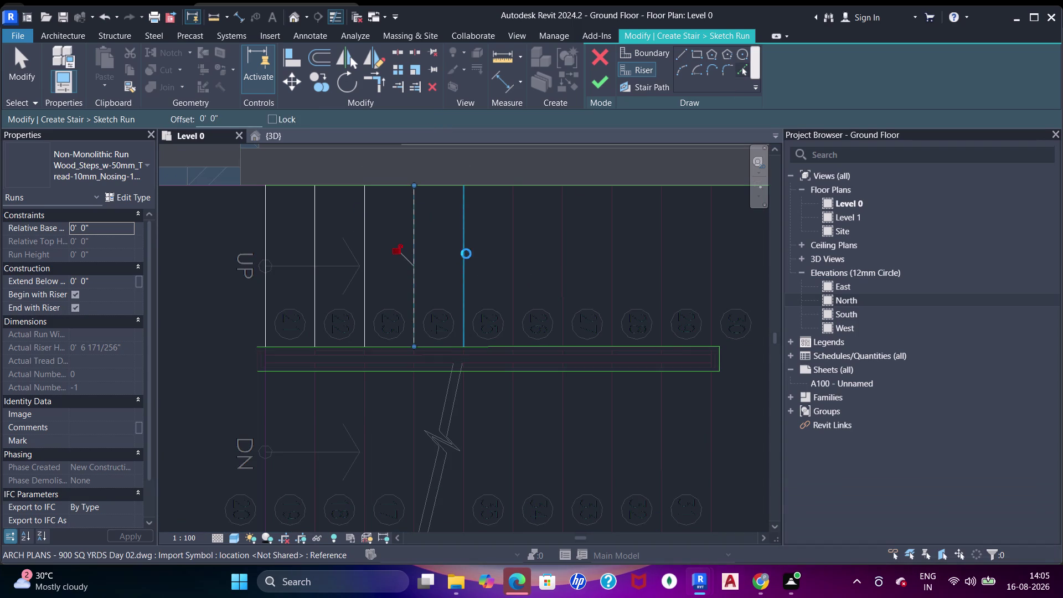
click(515, 265)
click(560, 251)
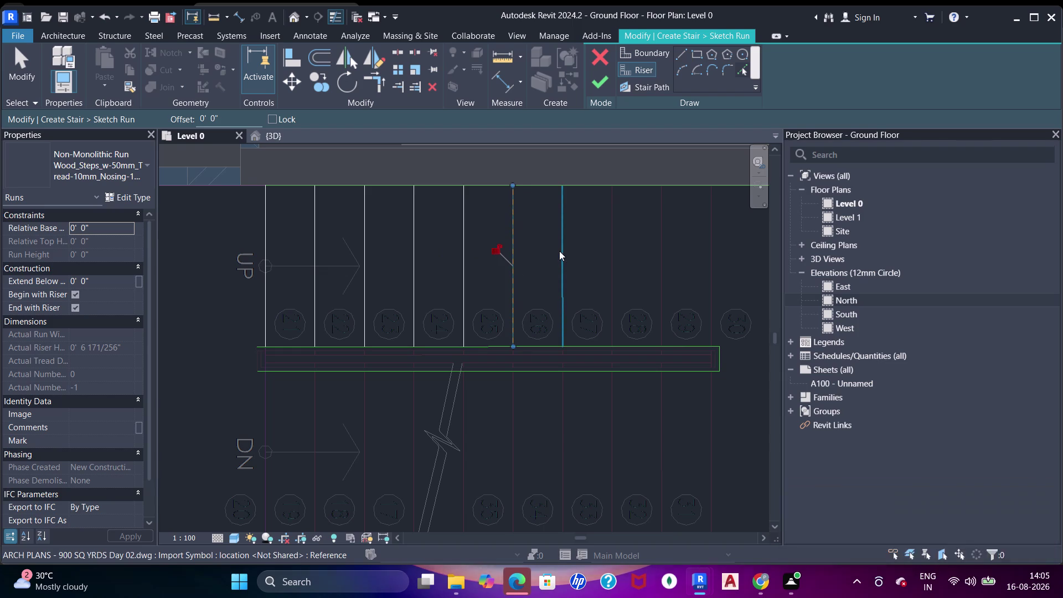
click(618, 258)
click(658, 281)
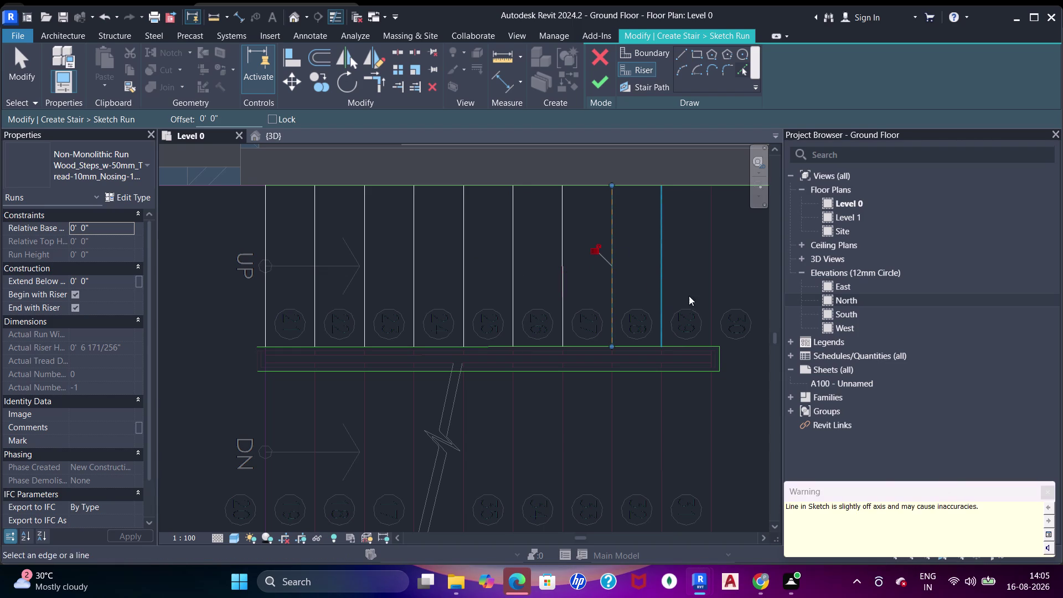
click(713, 294)
click(708, 392)
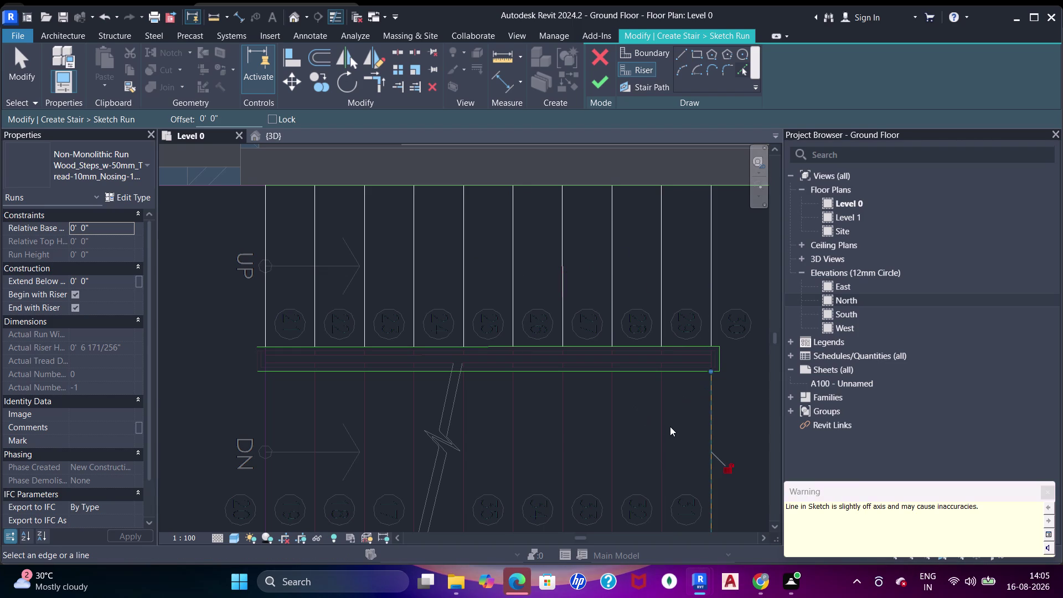
Pick each tread line of the DN run as a riser, reaching 20 risers.
click(655, 425)
middle_drag(602, 388, 600, 294)
click(622, 324)
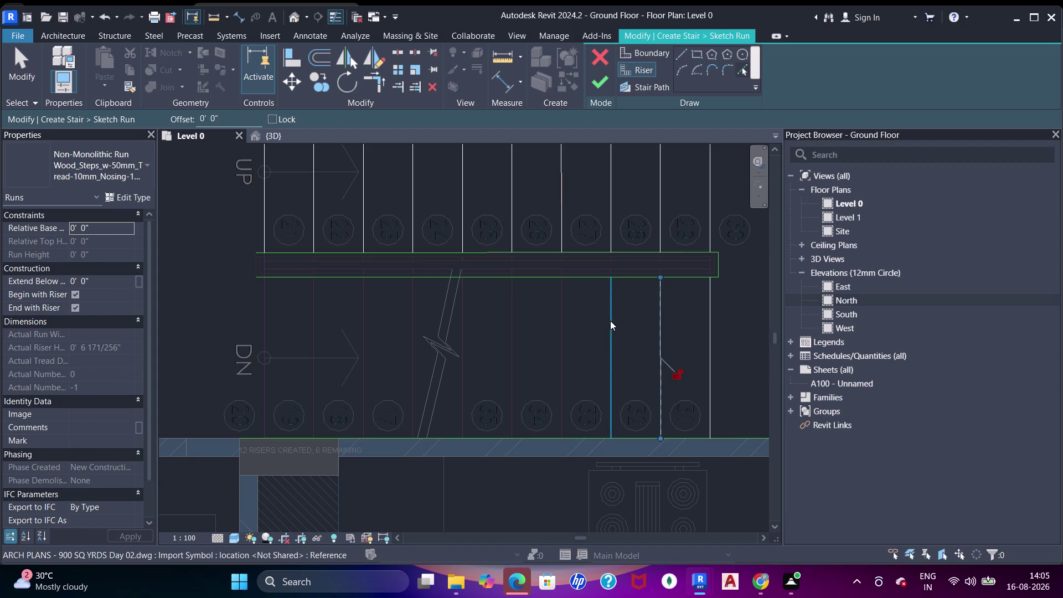
click(610, 320)
click(562, 334)
click(514, 328)
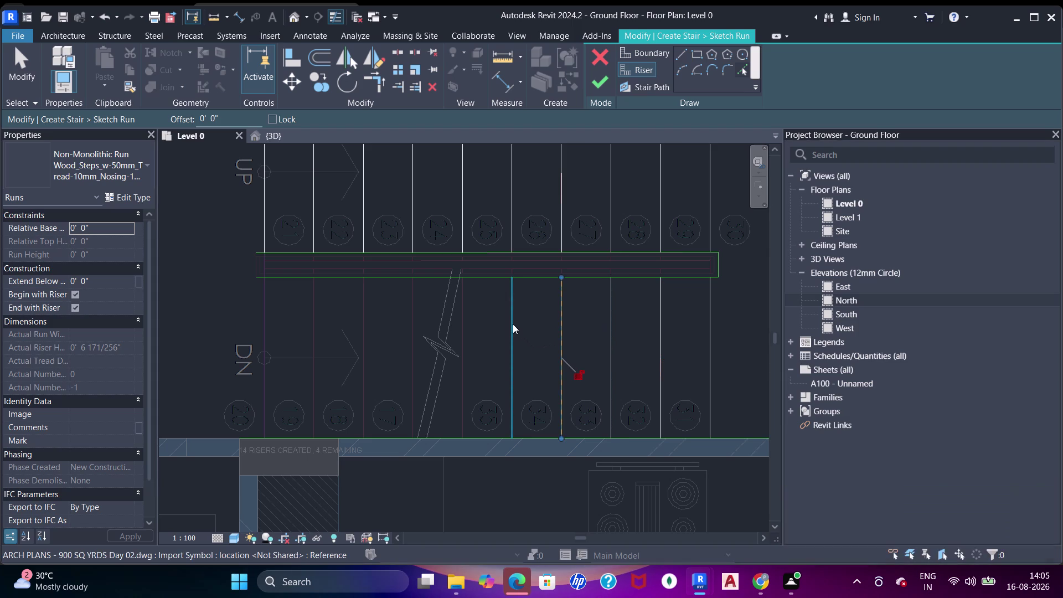
click(462, 320)
click(416, 332)
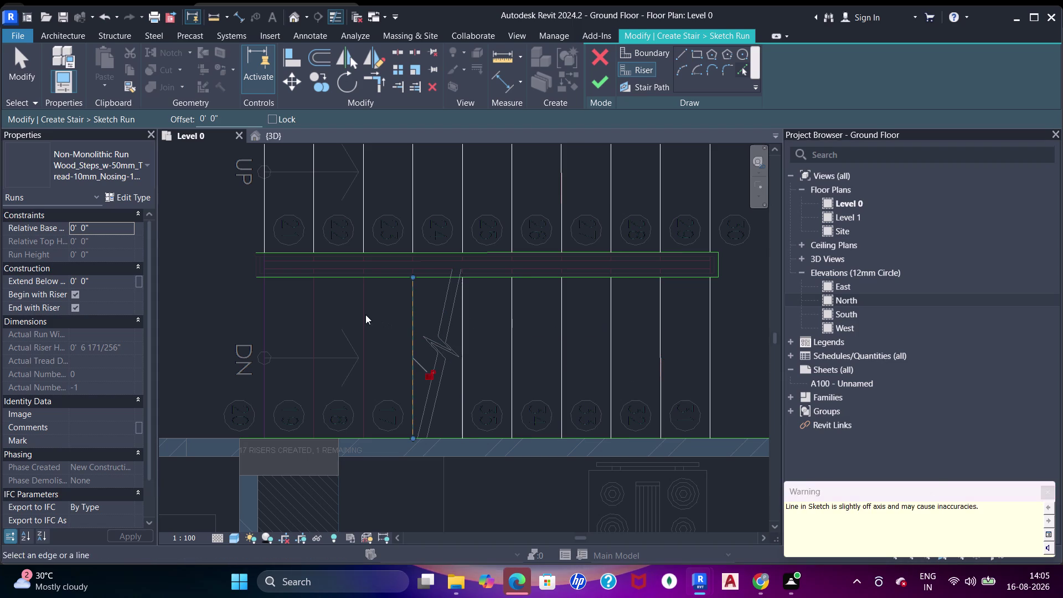
click(365, 314)
click(313, 316)
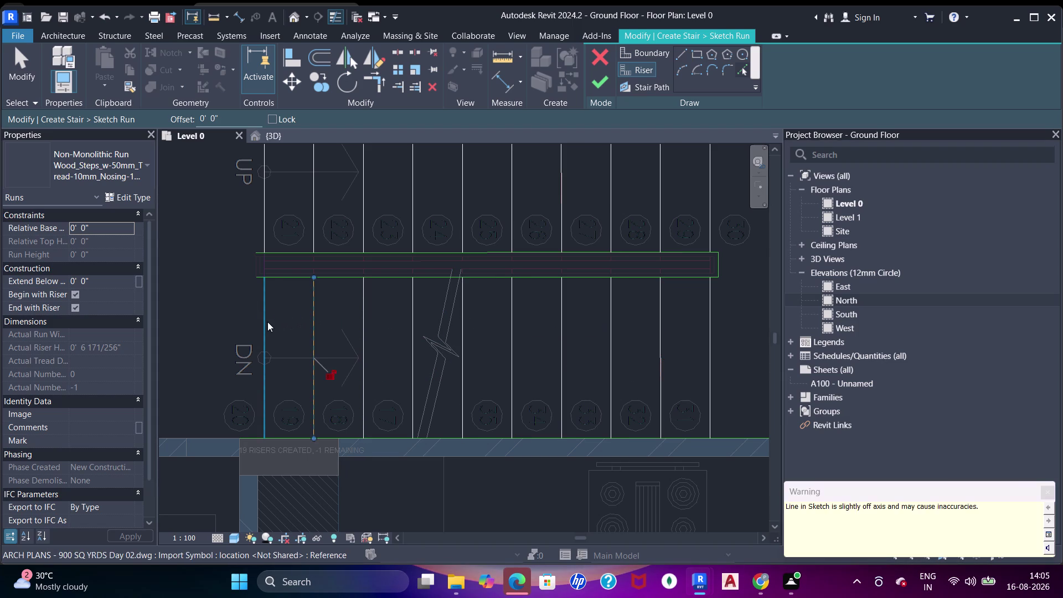
click(267, 322)
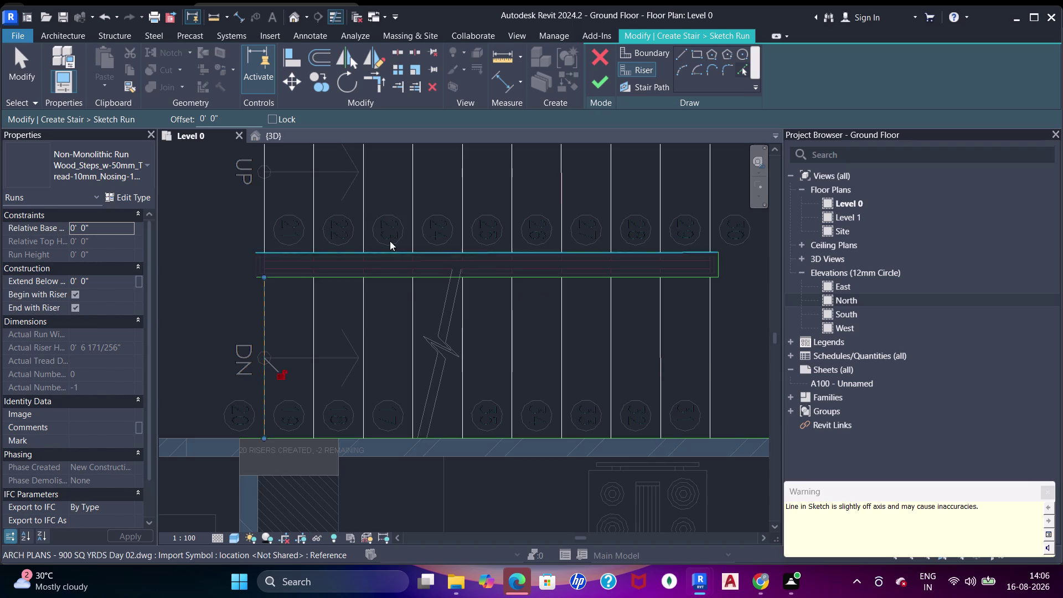
middle_drag(390, 241, 435, 277)
key(Escape)
key(Escape)
Trim the landing boundary line to its adjoining boundary lines with TR.
key(t)
key(r)
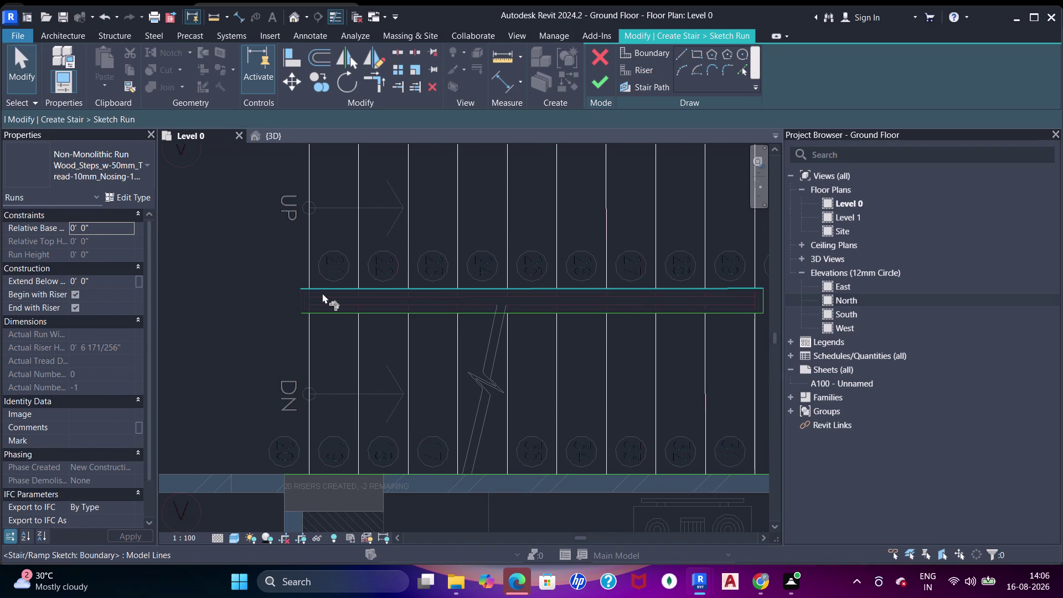
click(320, 293)
click(308, 281)
middle_drag(351, 288, 359, 211)
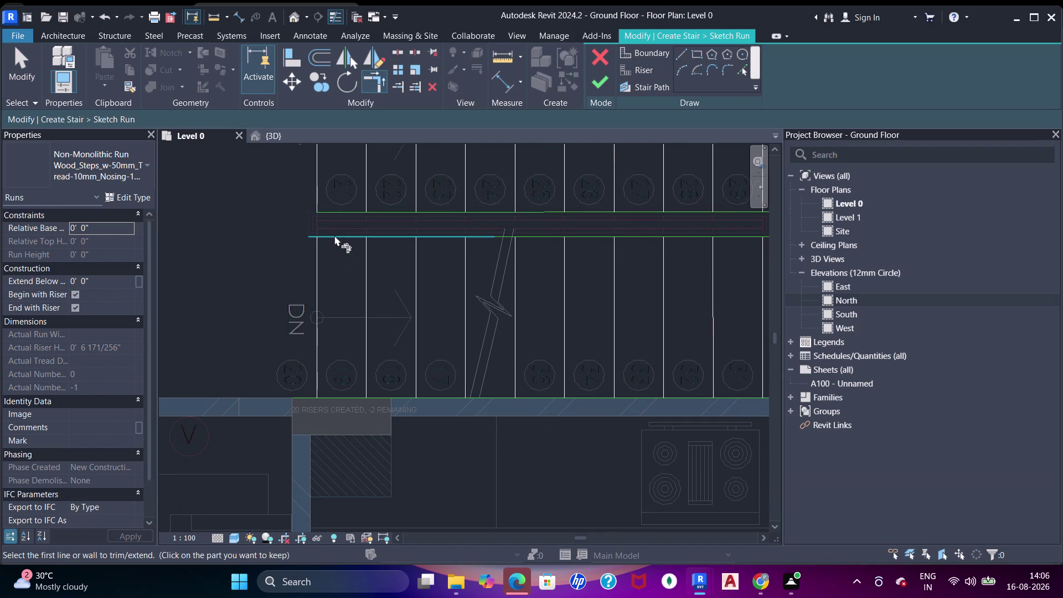
click(335, 235)
click(320, 266)
Trim the lower-run boundary lines, then bring the whole stair back into view.
click(323, 356)
click(337, 395)
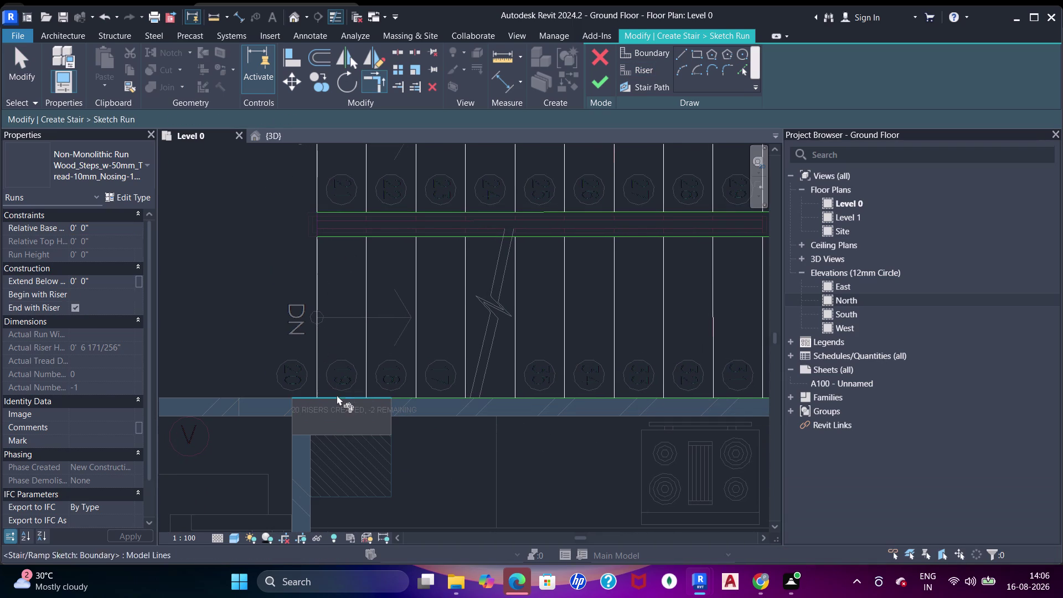
scroll(down, 3)
middle_drag(372, 321, 352, 417)
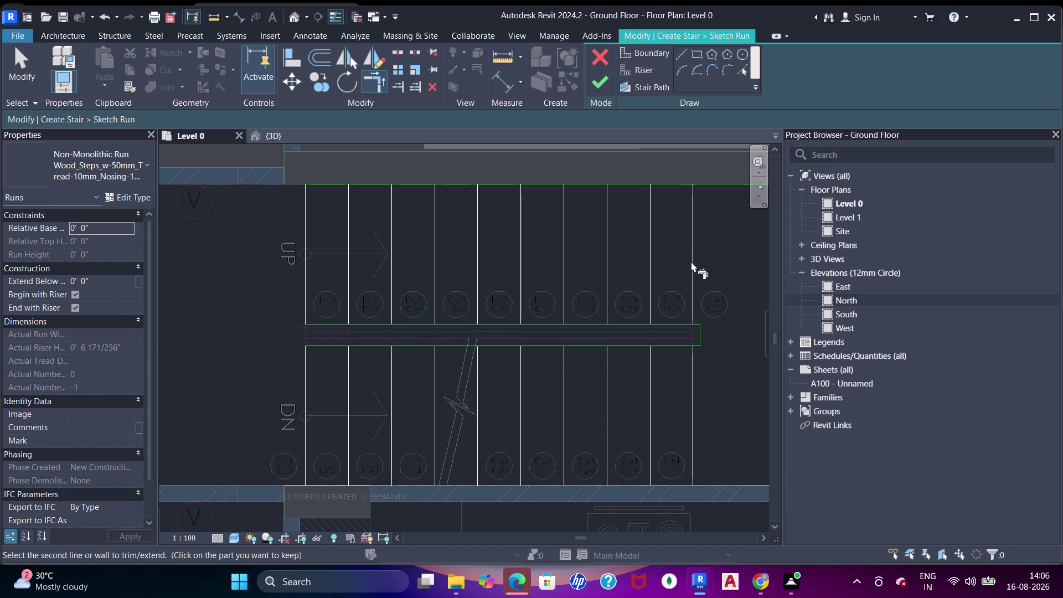
middle_drag(690, 263, 517, 247)
middle_drag(510, 255, 645, 236)
middle_drag(641, 242, 618, 229)
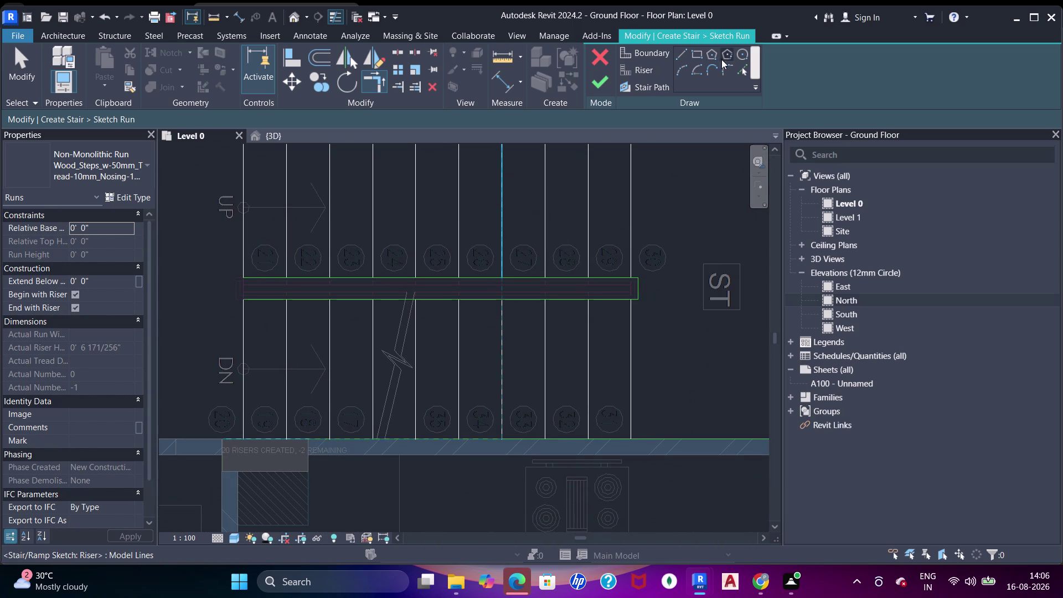
Draw the stair path as a three-segment line through both flights.
click(658, 89)
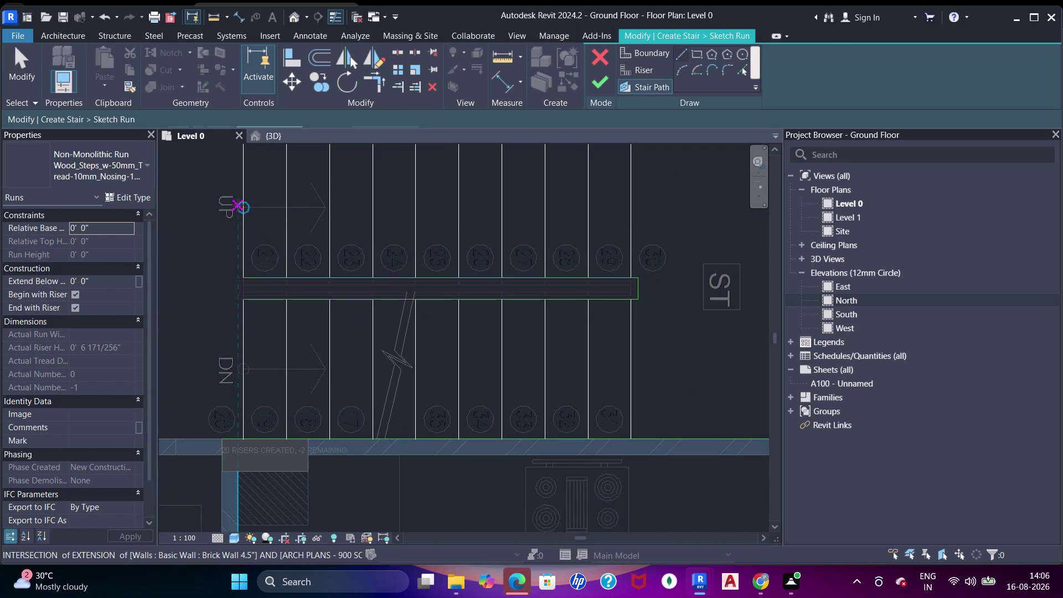
click(239, 205)
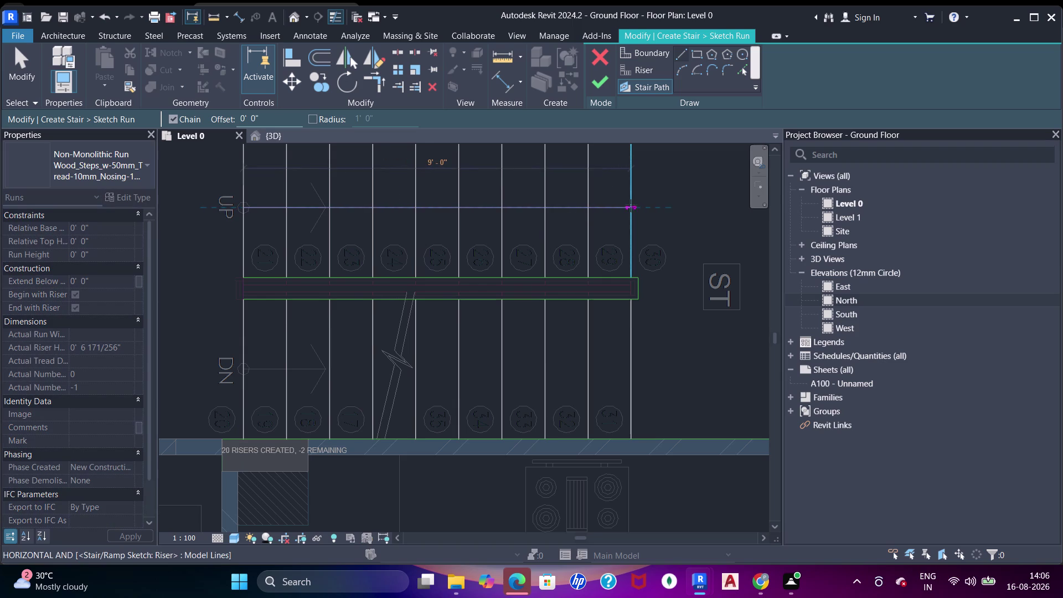
click(652, 206)
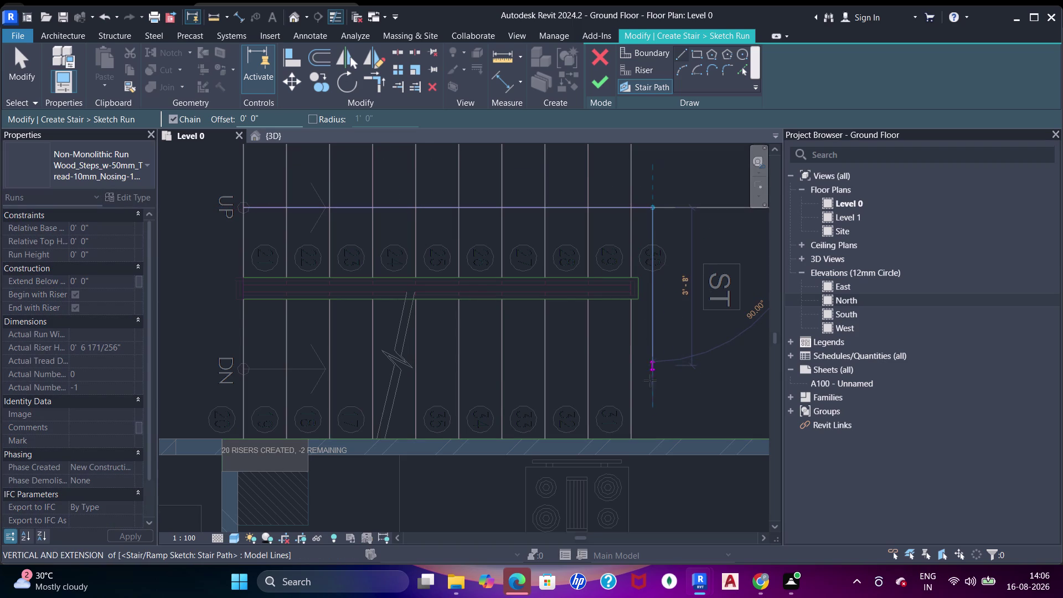
click(653, 367)
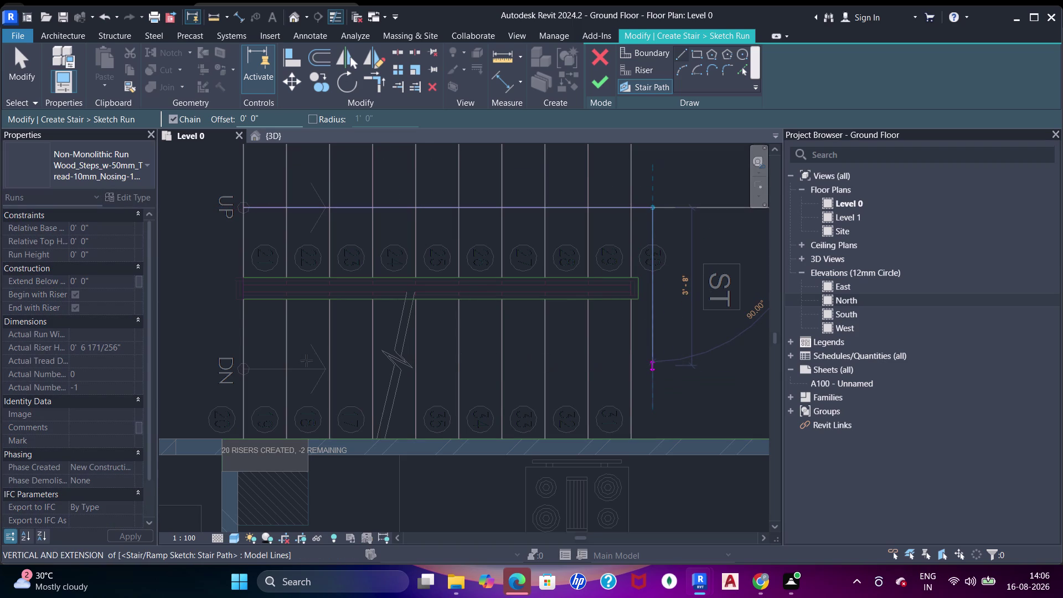
click(244, 368)
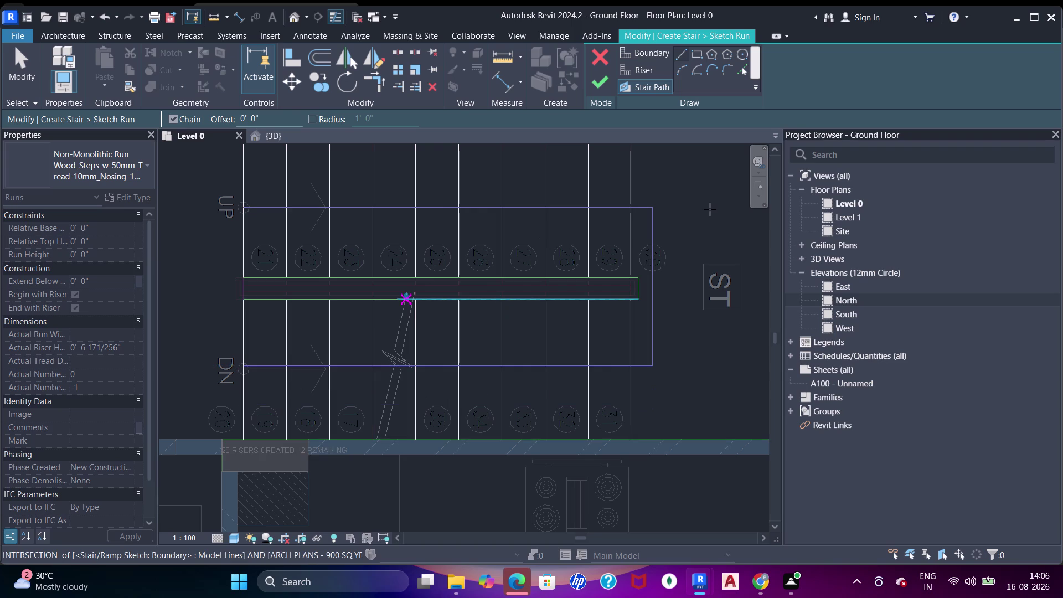
Stop sketching and accept the sketched stair run.
scroll(down, 3)
middle_click(624, 253)
key(Escape)
key(Escape)
key(Escape)
middle_click(618, 225)
scroll(down, 3)
middle_drag(609, 206, 561, 213)
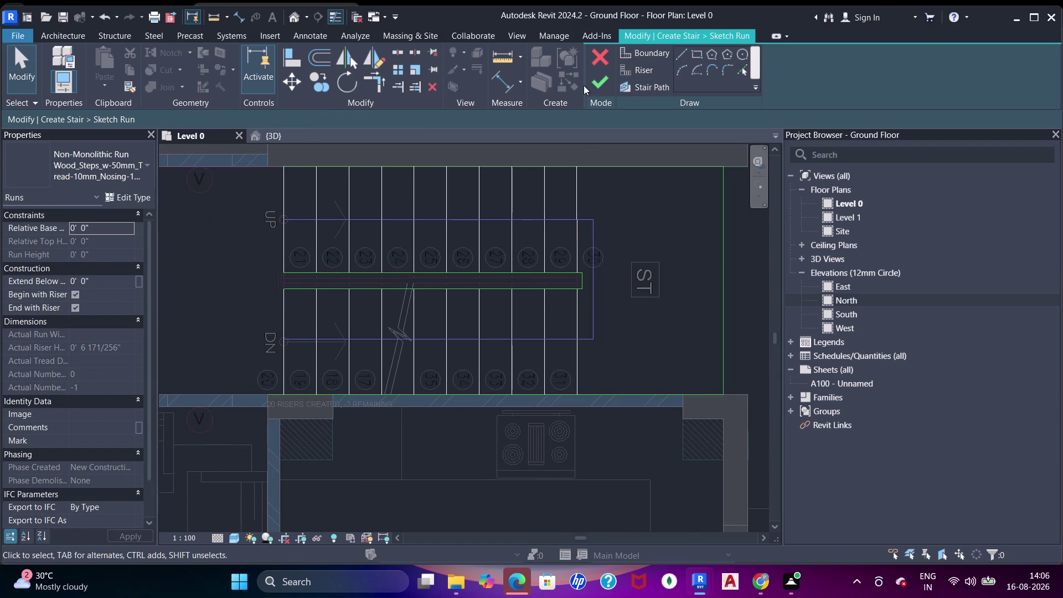
click(593, 87)
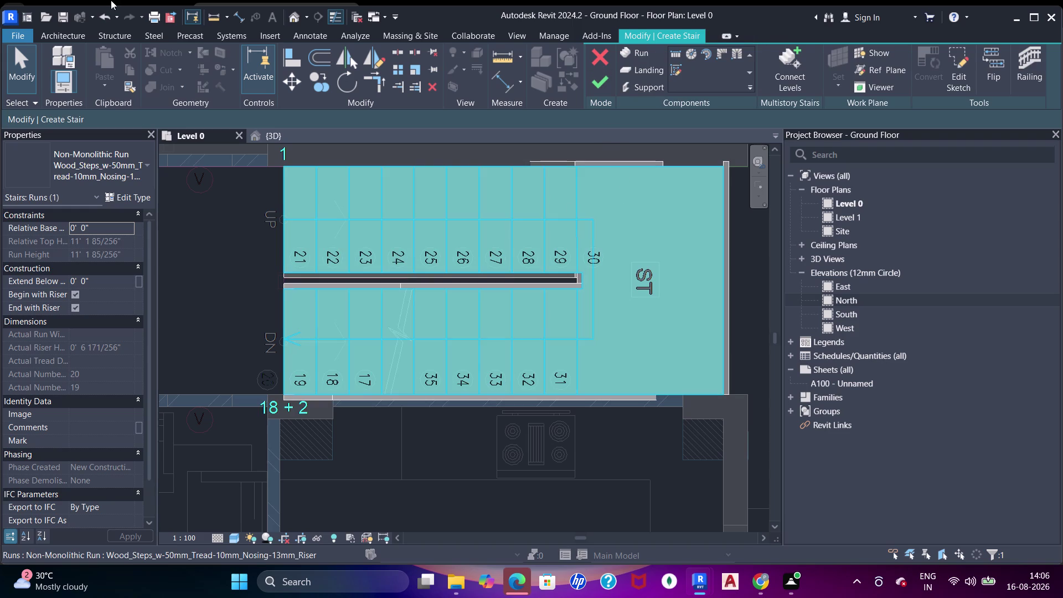
Orbit the {3D} view to inspect the new stair rising from Level 0 to Level 1.
click(261, 134)
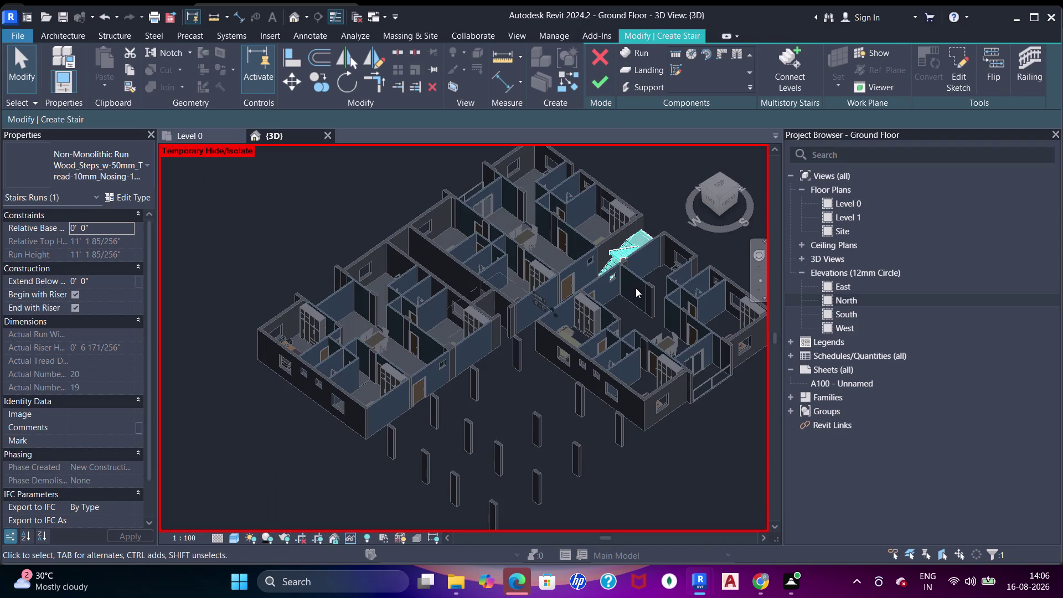
middle_drag(619, 304, 619, 238)
middle_click(618, 238)
scroll(up, 3)
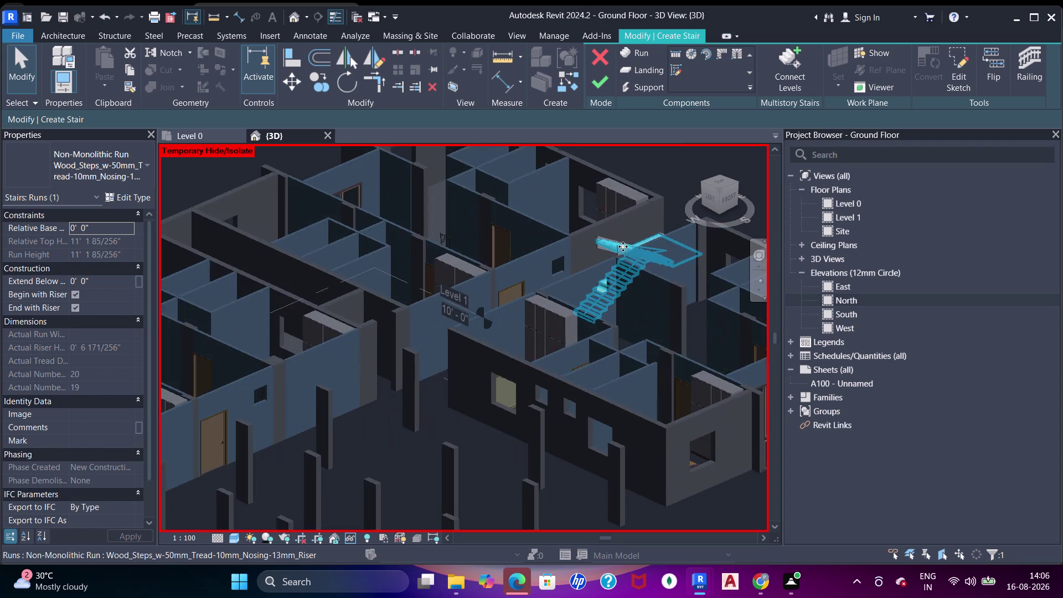
scroll(down, 3)
middle_drag(617, 254, 636, 324)
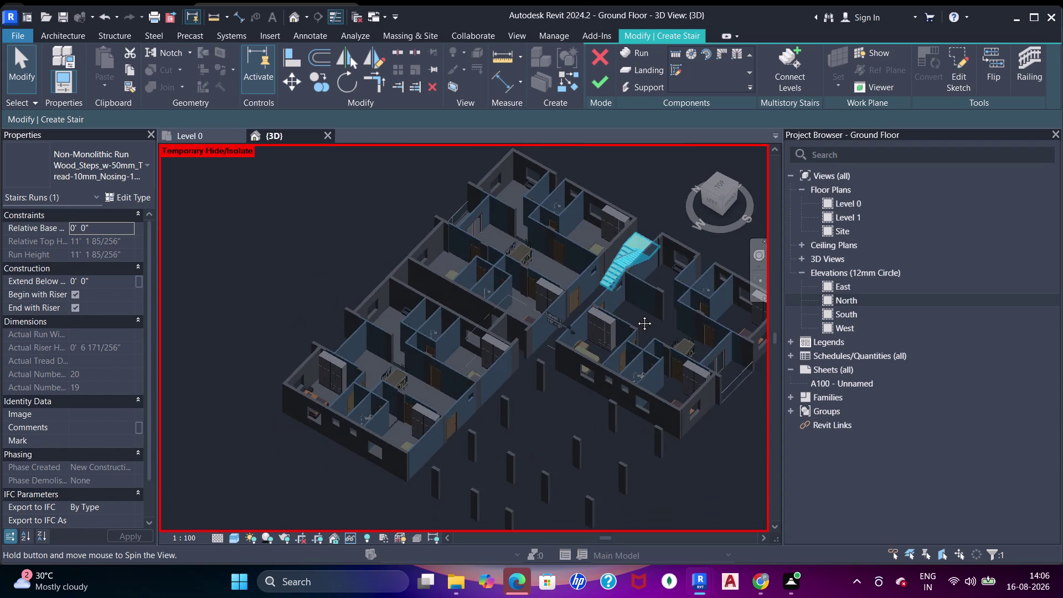
scroll(up, 3)
key(Escape)
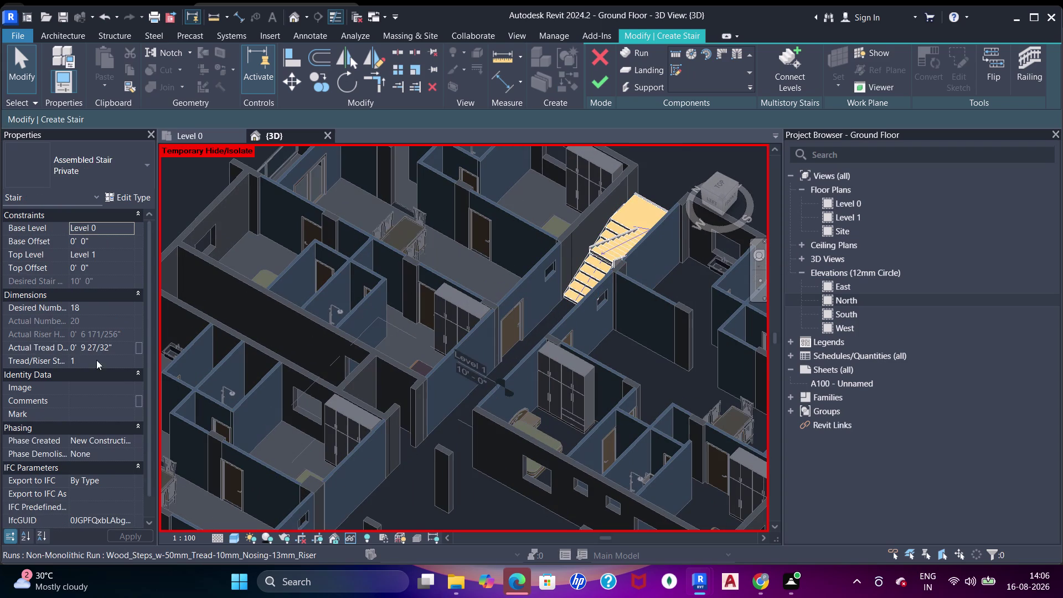
Set Desired Number of Risers to 21 and orbit around the stair.
click(104, 309)
text(21)
key(Return)
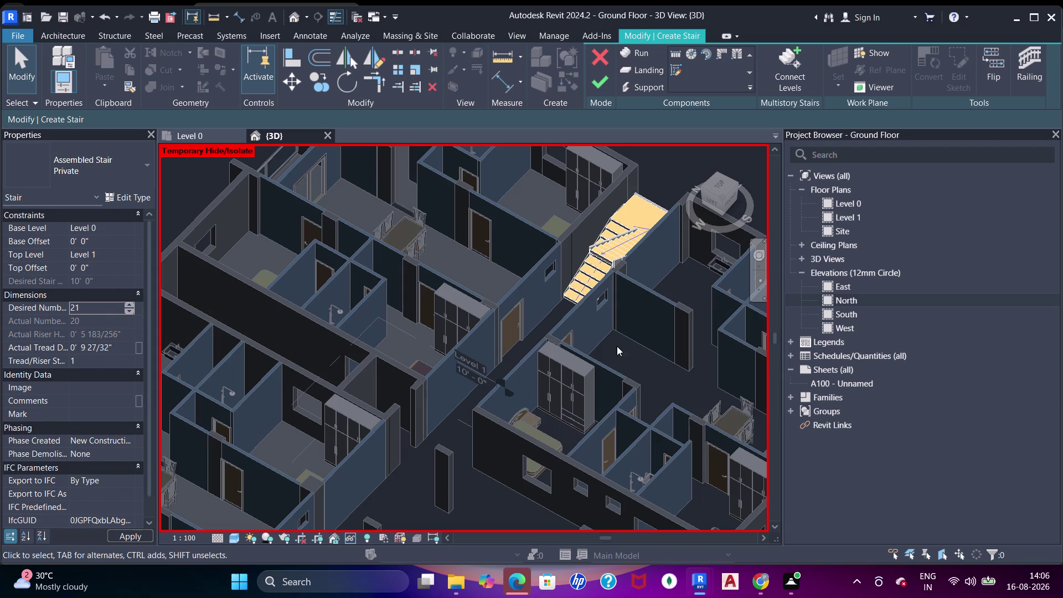
scroll(down, 3)
middle_drag(621, 268, 672, 226)
middle_drag(622, 279, 694, 245)
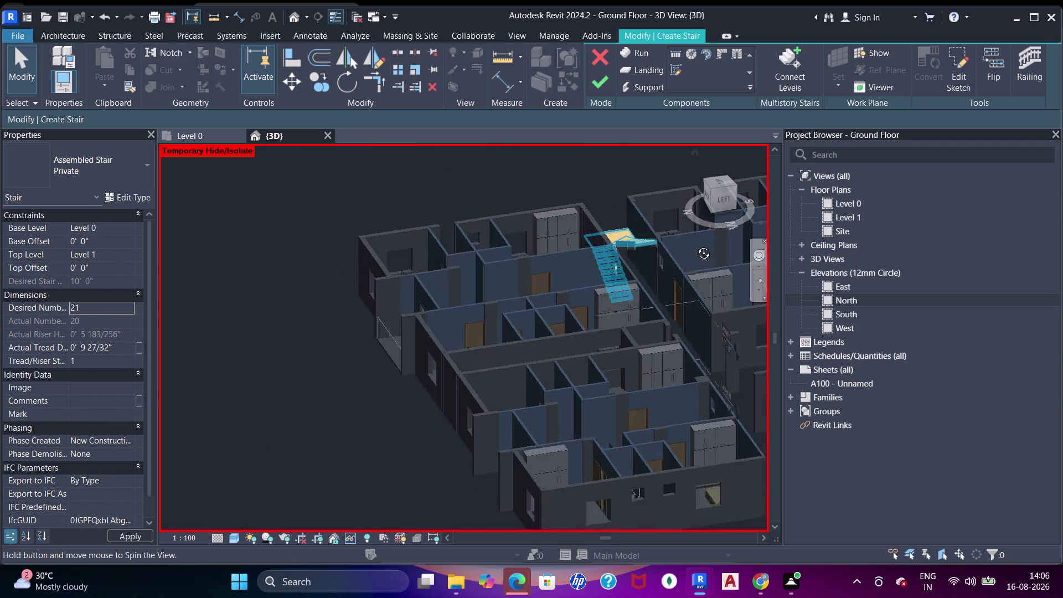
middle_drag(694, 245, 696, 245)
middle_click(696, 245)
scroll(up, 3)
middle_drag(694, 265, 682, 212)
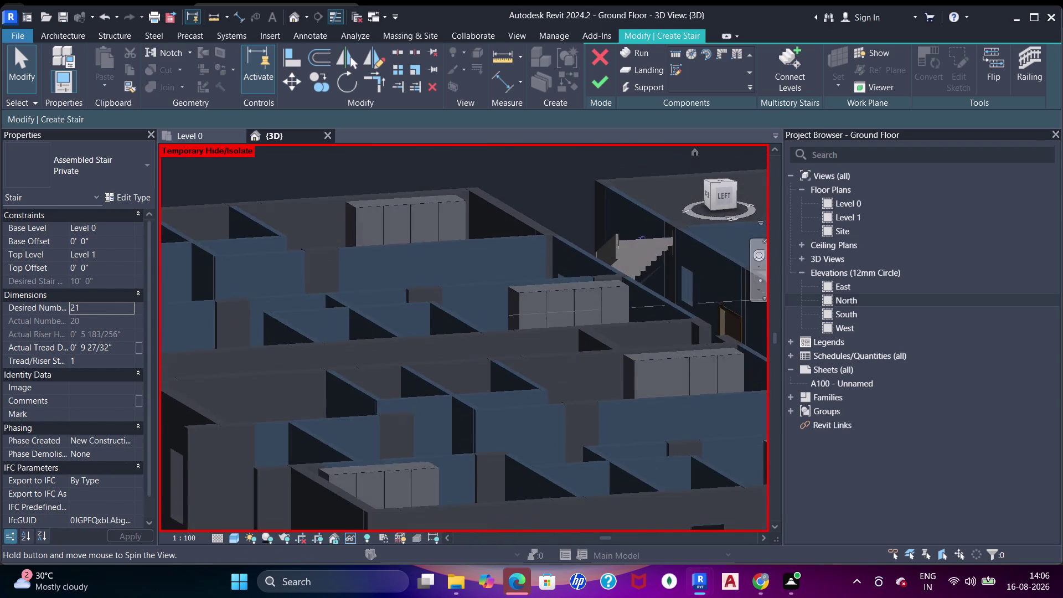
middle_drag(682, 212, 682, 211)
Change the desired risers to 18 and orbit to view the full stair.
click(90, 309)
text(1)
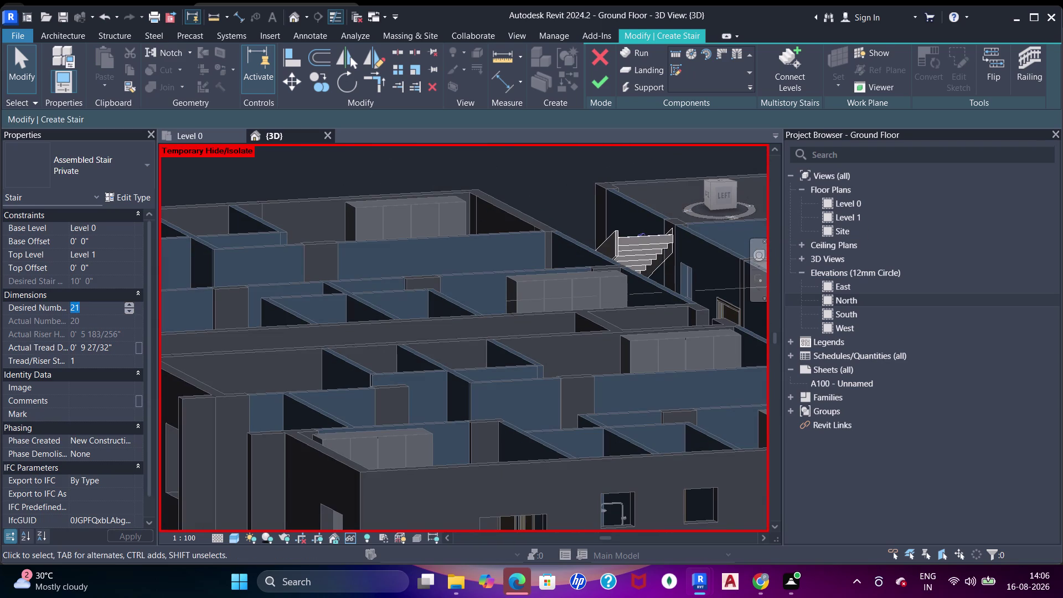
text(8)
key(Return)
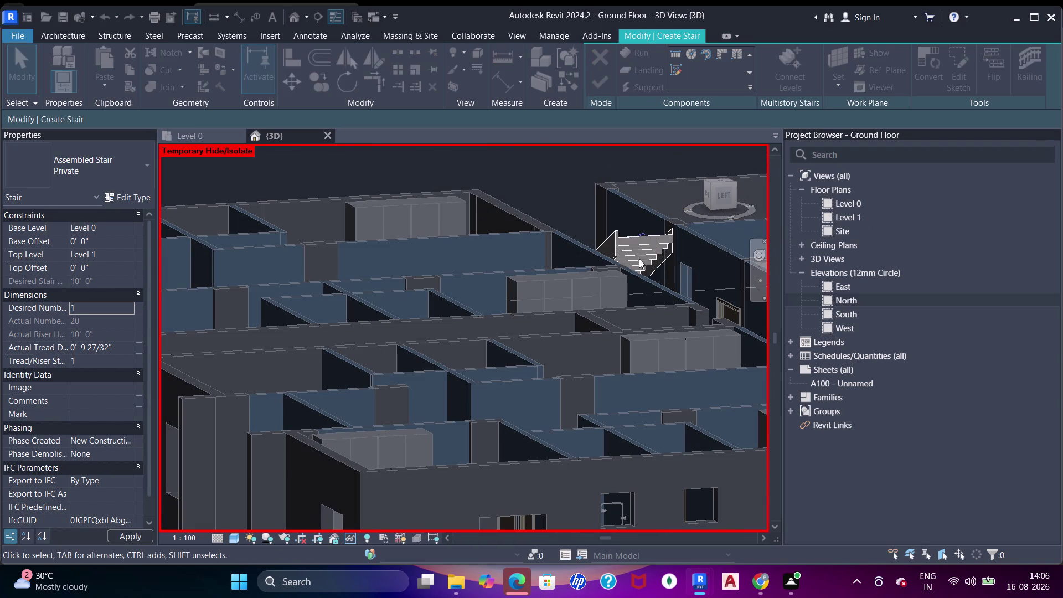
click(108, 309)
text(18.)
key(Return)
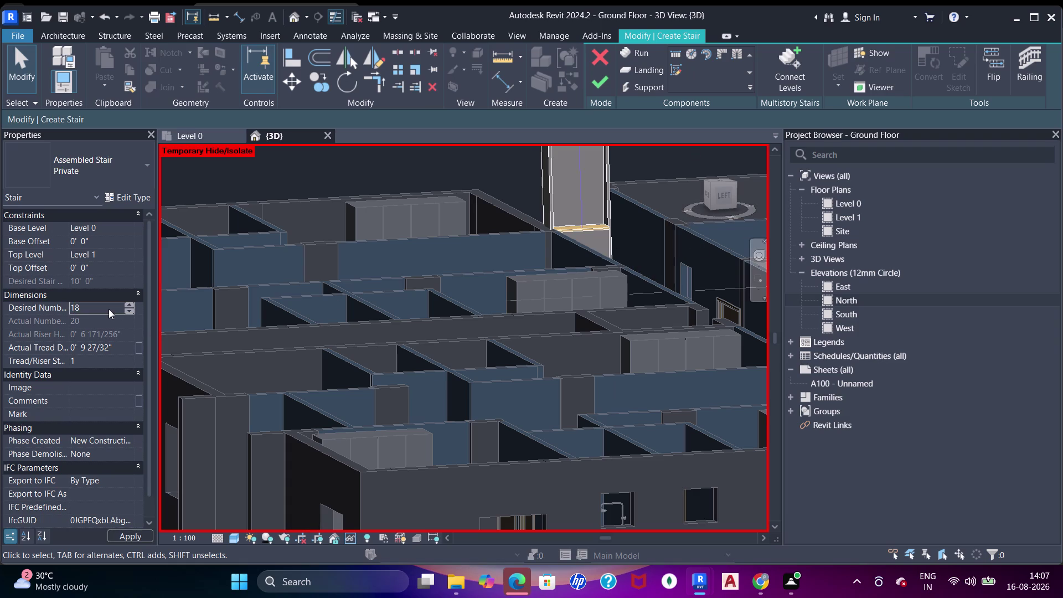
middle_drag(611, 244, 594, 294)
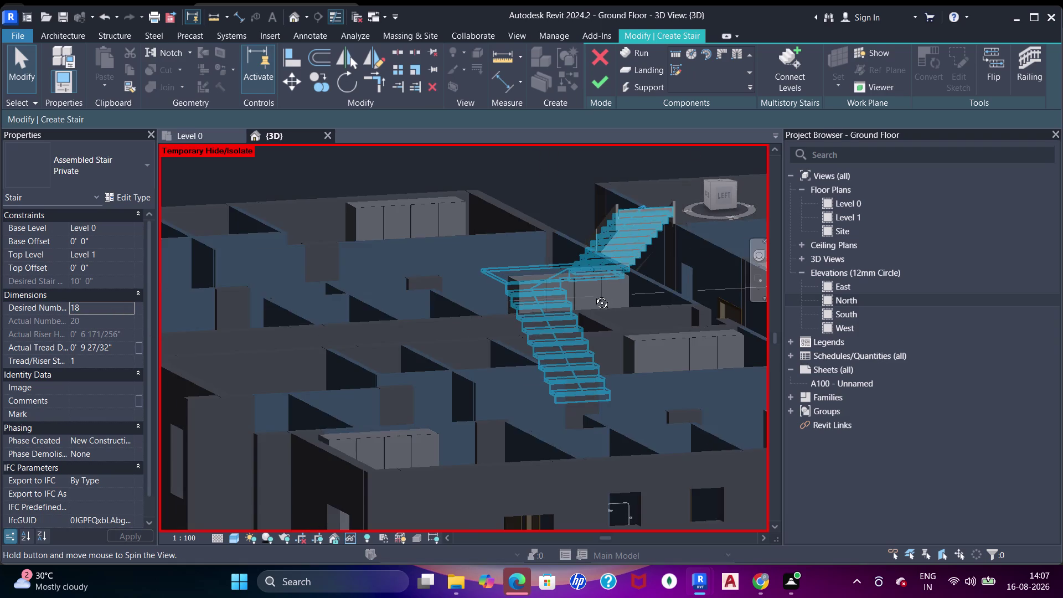
middle_drag(594, 294, 480, 305)
scroll(up, 3)
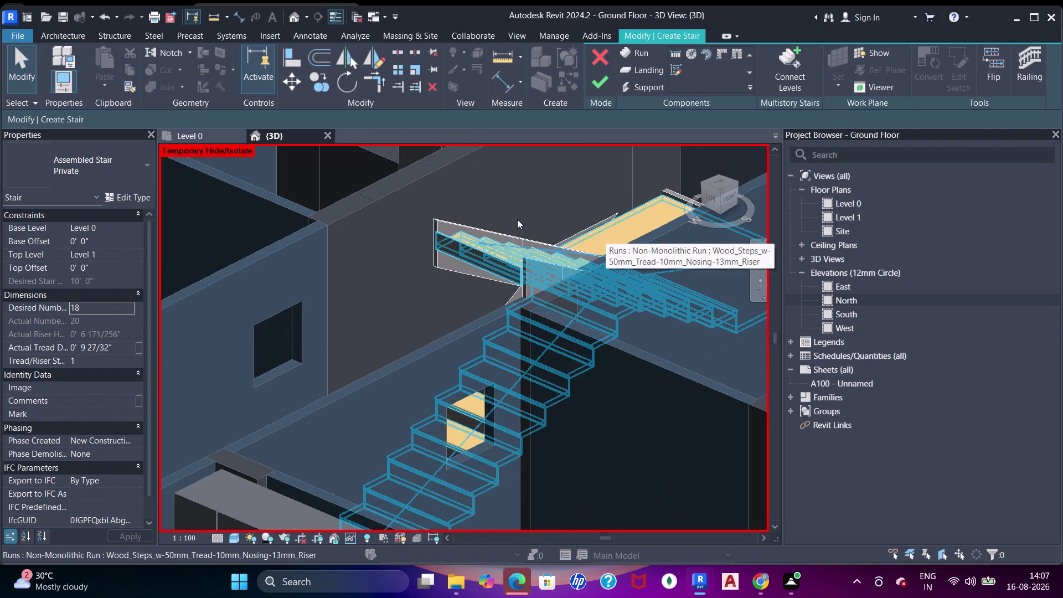
Reset the desired risers to 21, finish the stair, and dismiss the warning.
click(119, 303)
key(1)
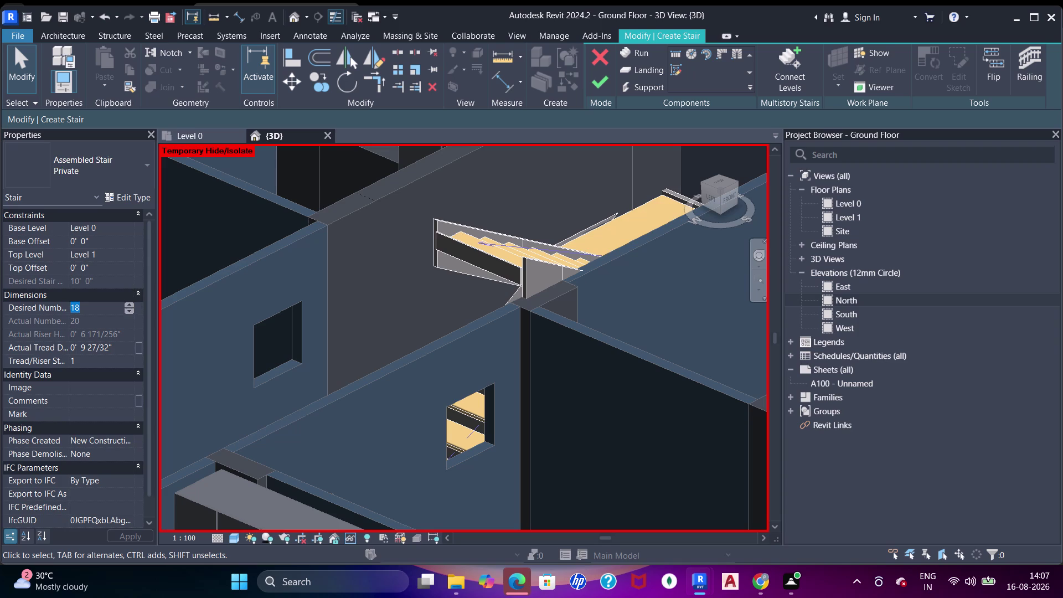
key(BackSpace)
text(21.)
scroll(down, 3)
middle_drag(549, 263, 553, 234)
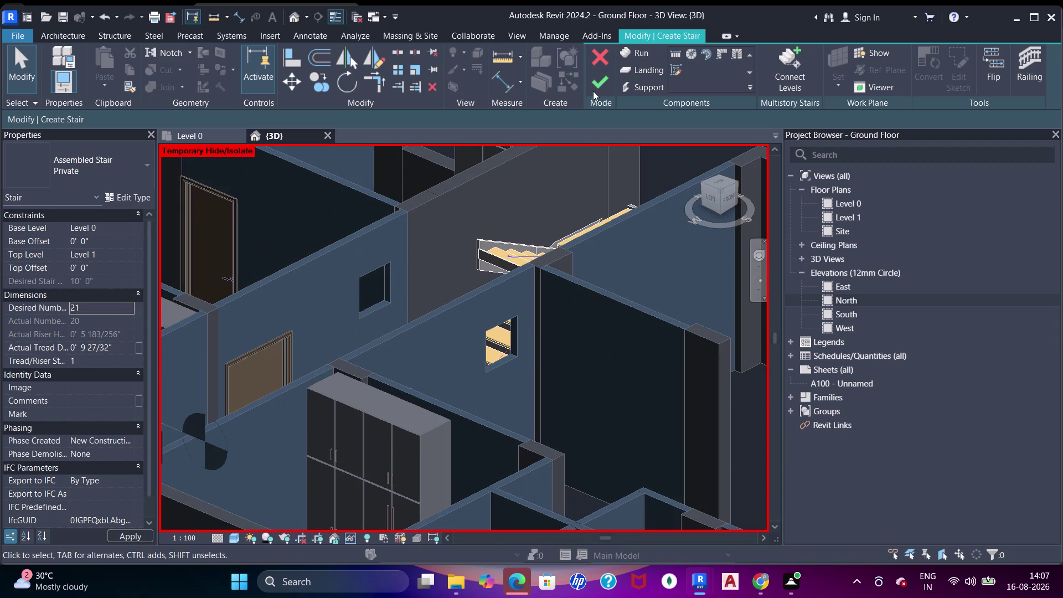
click(598, 88)
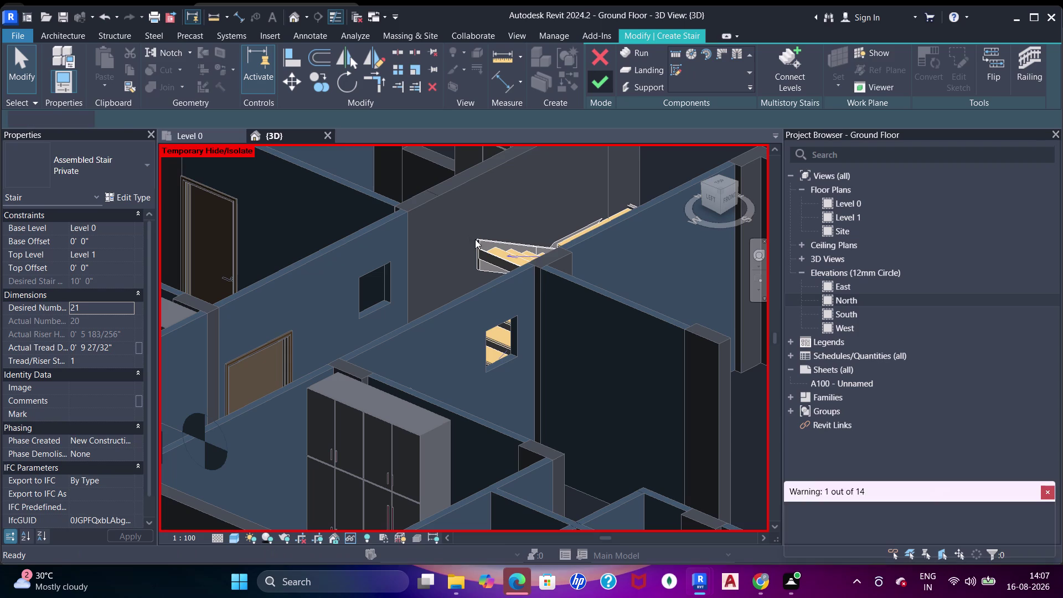
key(Escape)
key(Escape)
key(Escape)
scroll(down, 3)
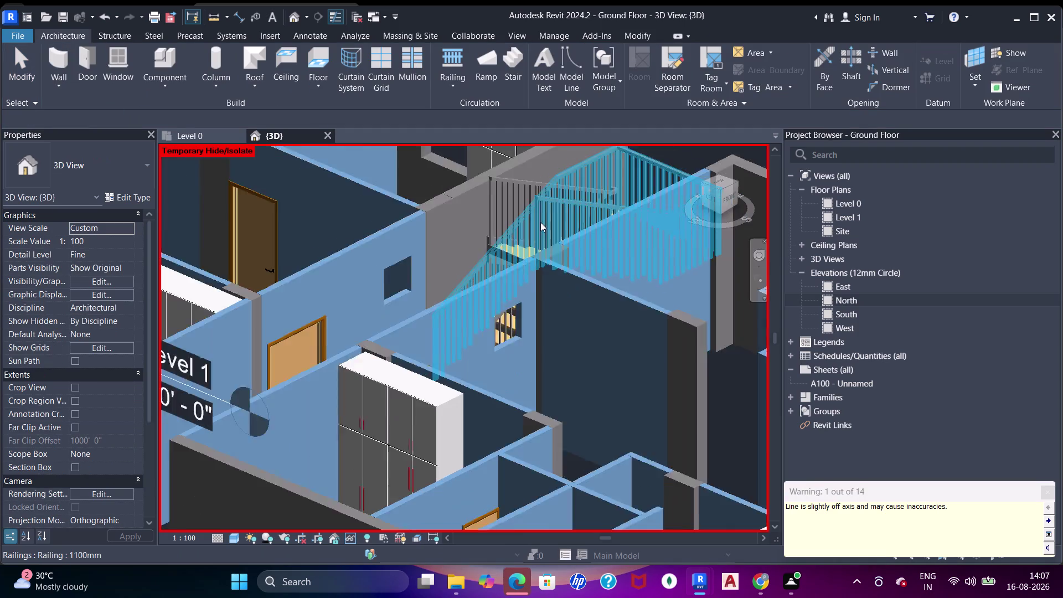
Orbit and pan the 3D view toward the Level 0 floor beside the stair.
scroll(down, 3)
scroll(up, 3)
middle_drag(508, 266, 471, 262)
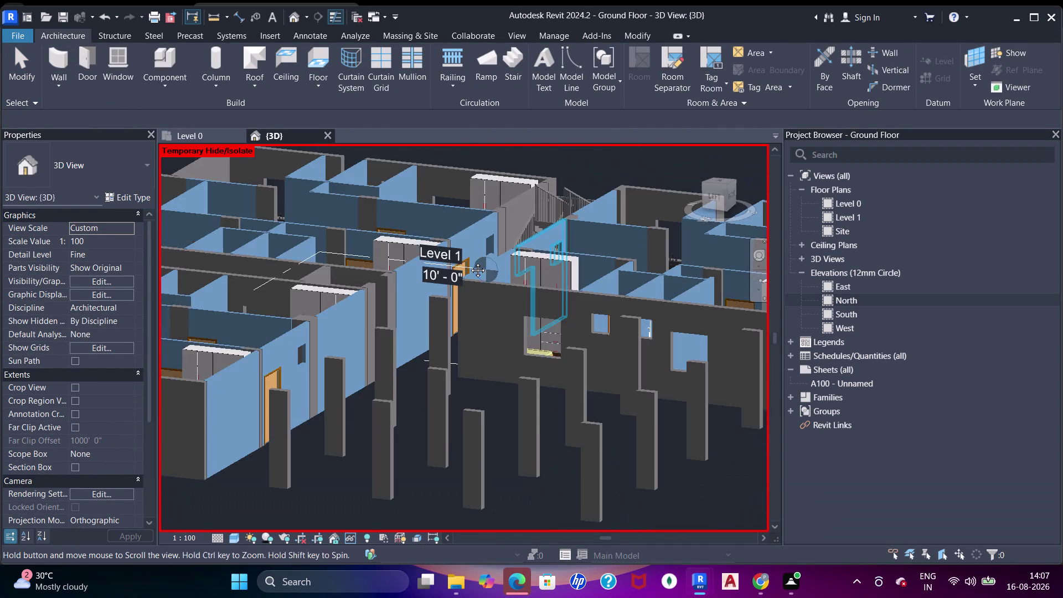
middle_drag(472, 262, 470, 262)
scroll(down, 3)
middle_drag(480, 285, 585, 254)
middle_drag(587, 263, 482, 339)
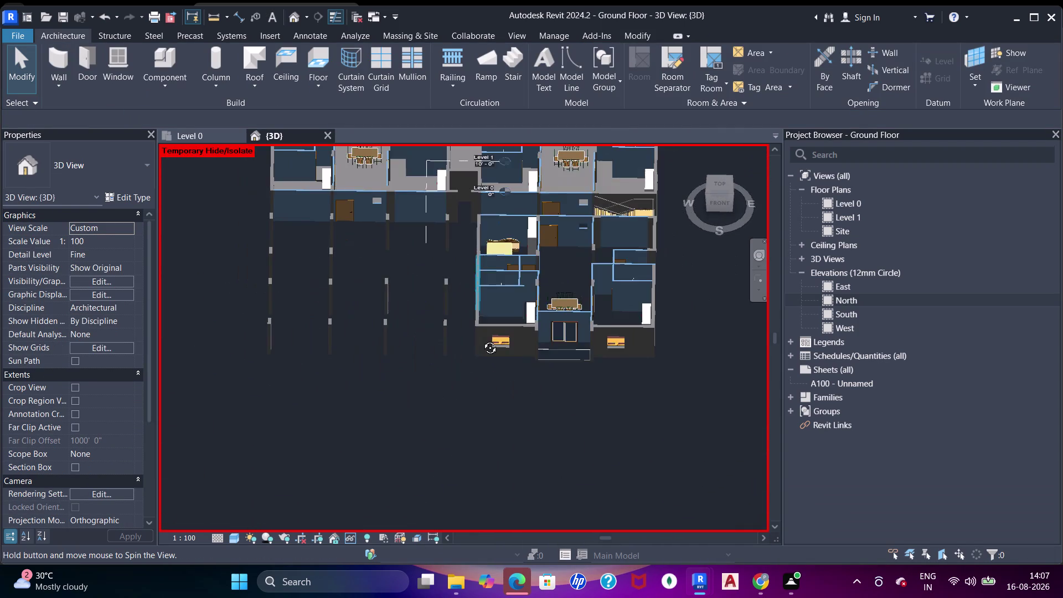
middle_drag(482, 339, 560, 281)
scroll(up, 3)
scroll(down, 3)
middle_drag(383, 295, 450, 238)
middle_drag(402, 254, 425, 329)
scroll(up, 3)
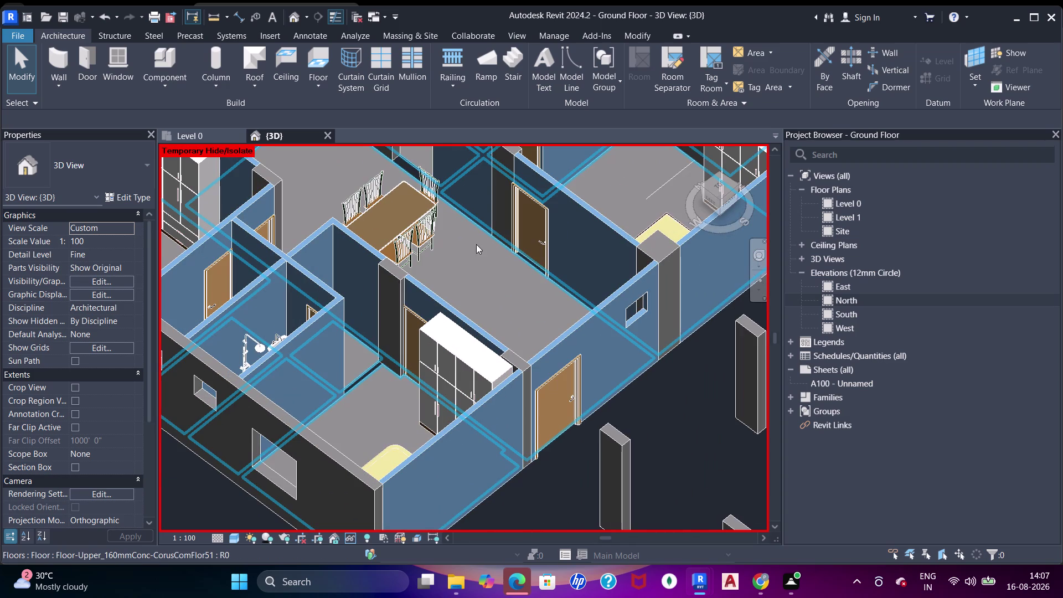
Select the Level 0 floor slab and open its boundary sketch.
click(477, 243)
scroll(down, 3)
middle_drag(525, 247, 432, 349)
middle_drag(378, 376, 447, 278)
scroll(up, 3)
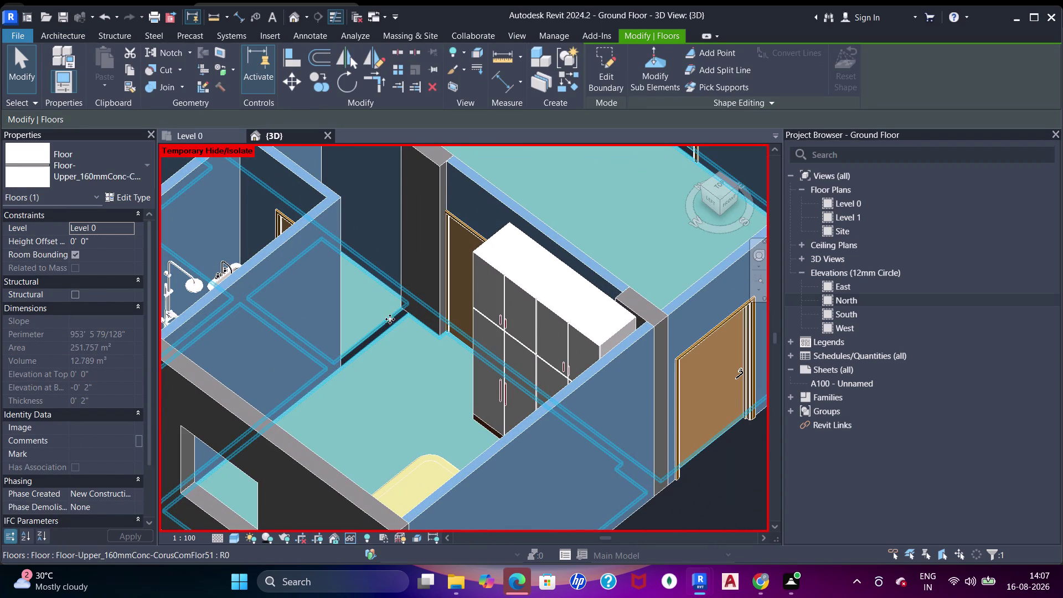
double_click(390, 324)
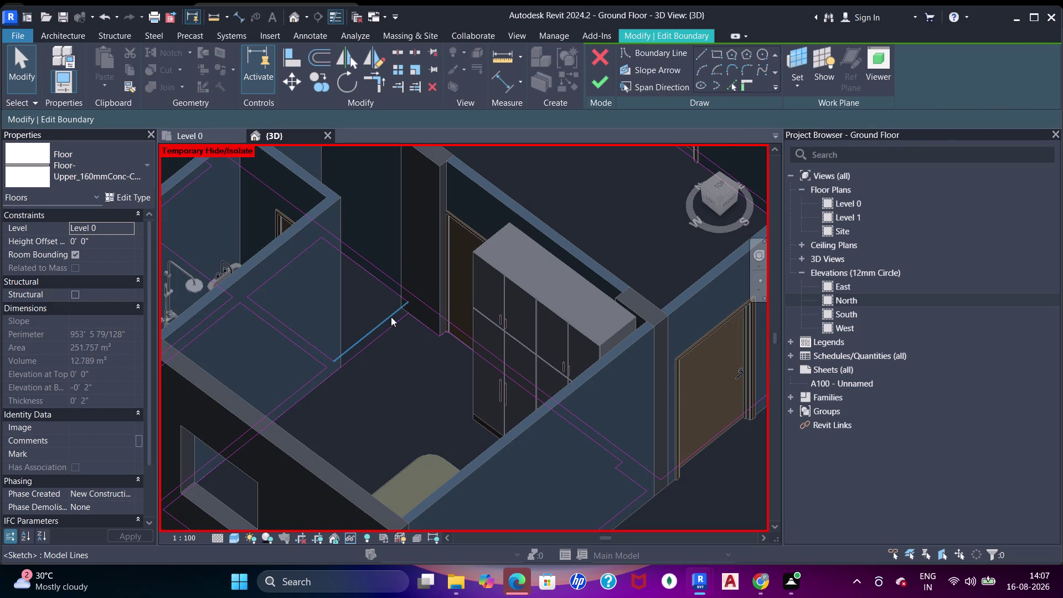
click(391, 316)
click(194, 137)
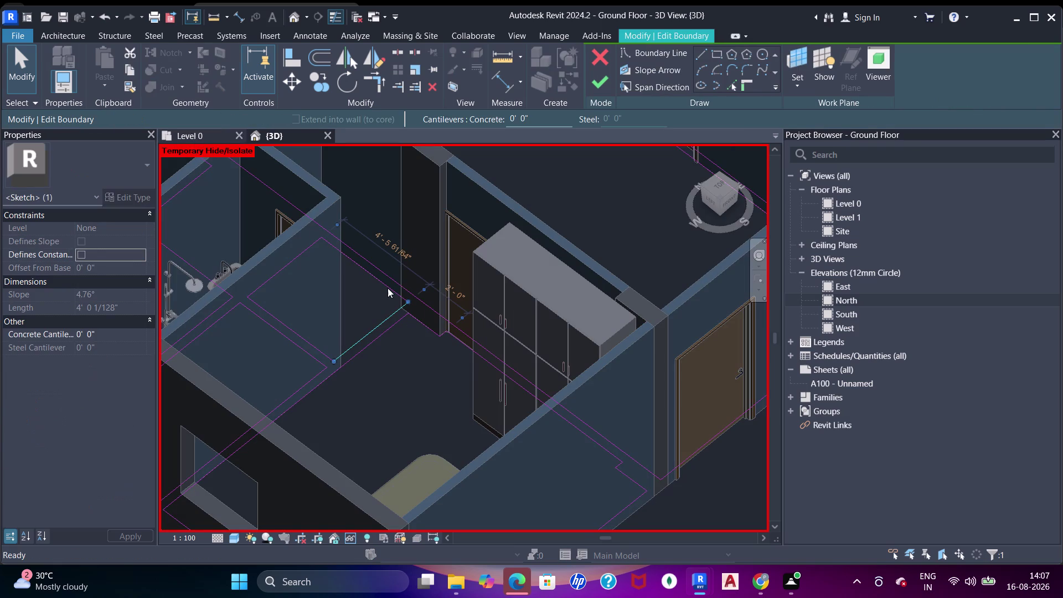
scroll(down, 3)
middle_drag(343, 301, 550, 367)
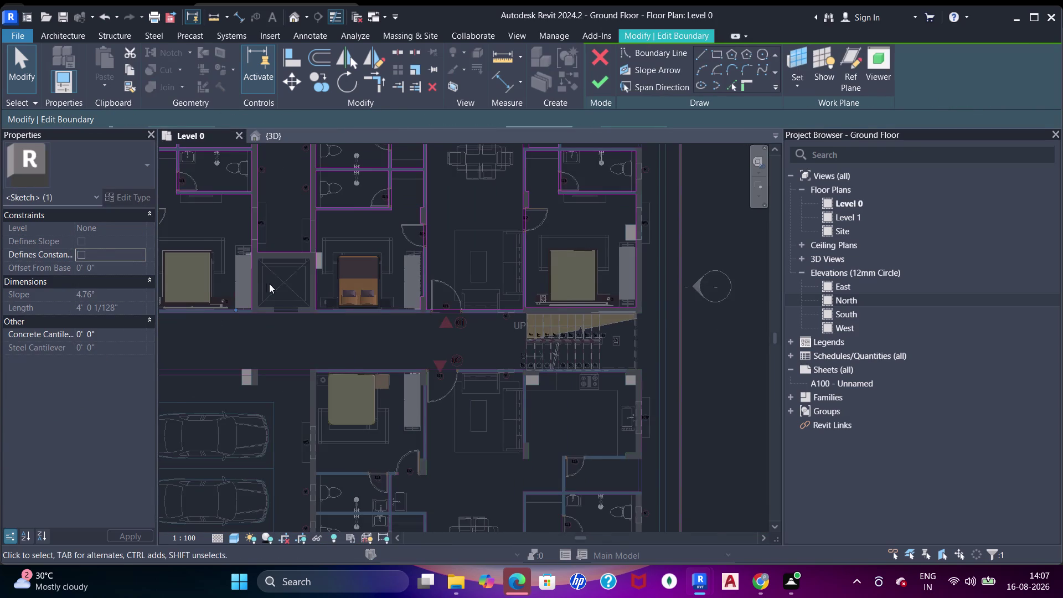
middle_drag(295, 309, 459, 350)
scroll(up, 3)
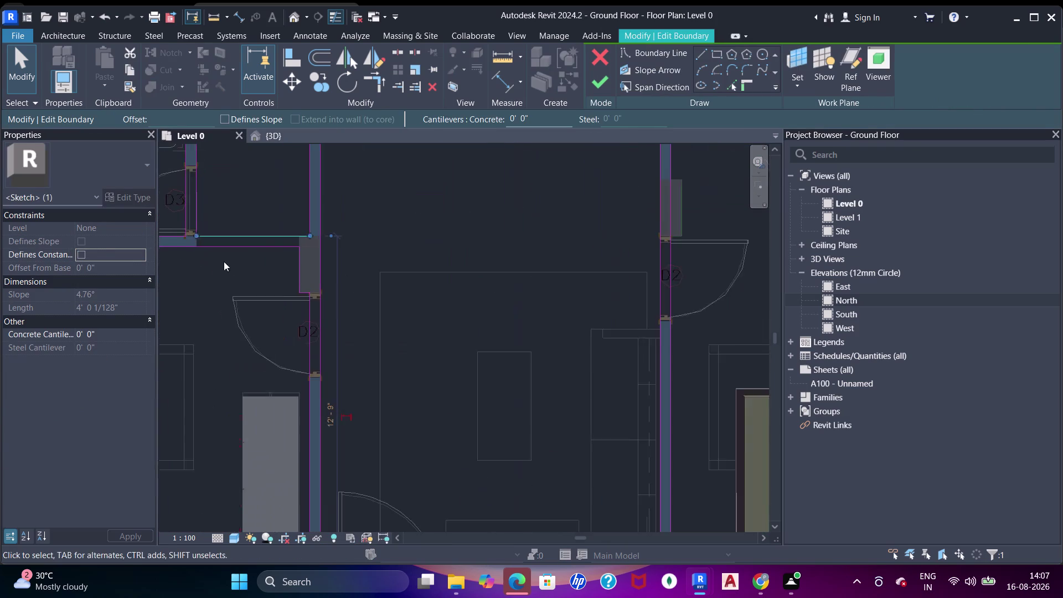
middle_drag(246, 282, 386, 312)
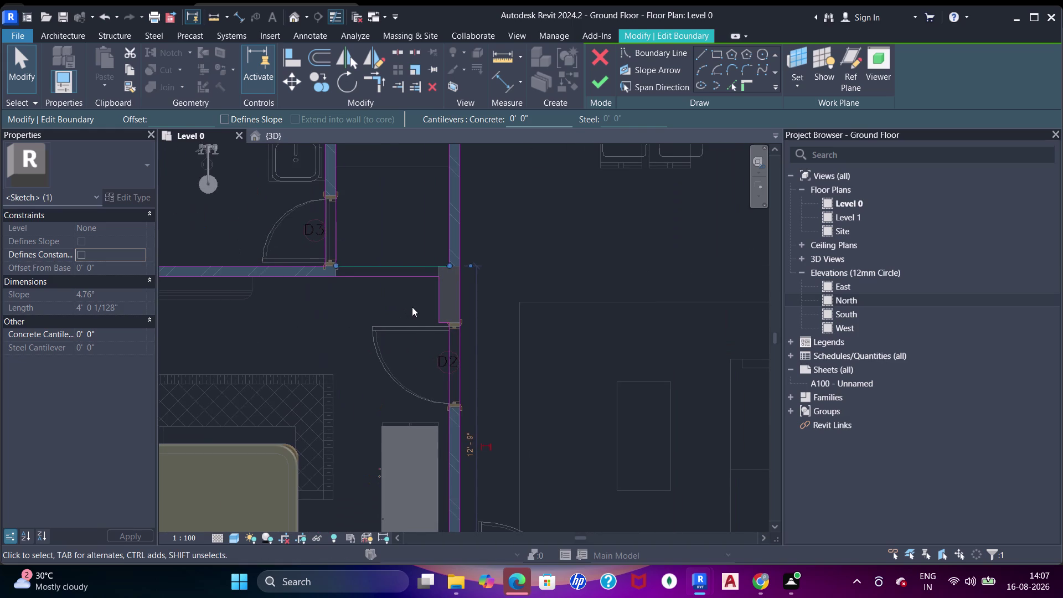
scroll(up, 3)
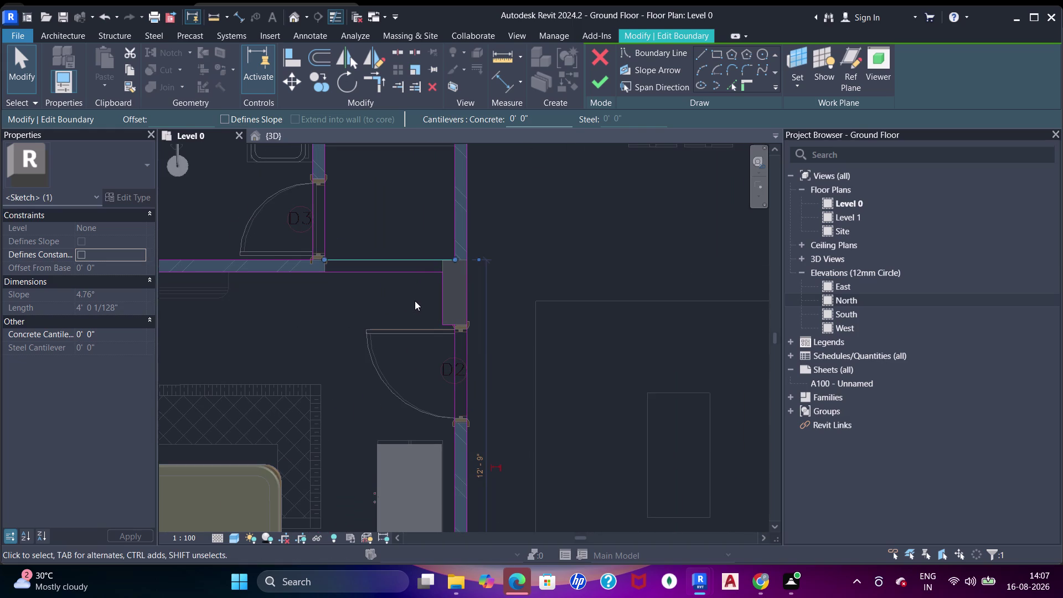
middle_drag(410, 294, 401, 371)
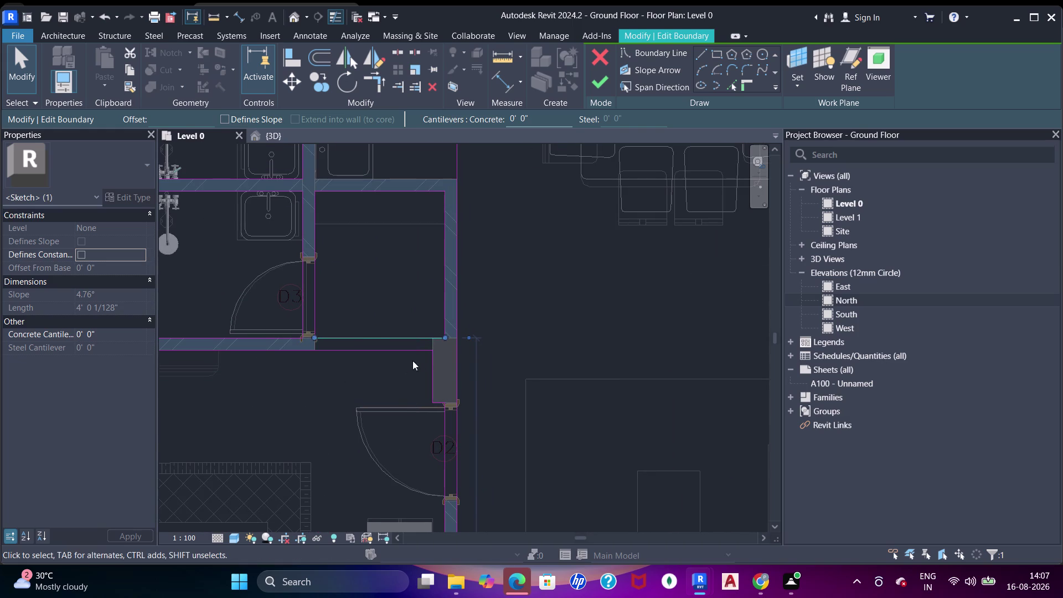
scroll(up, 3)
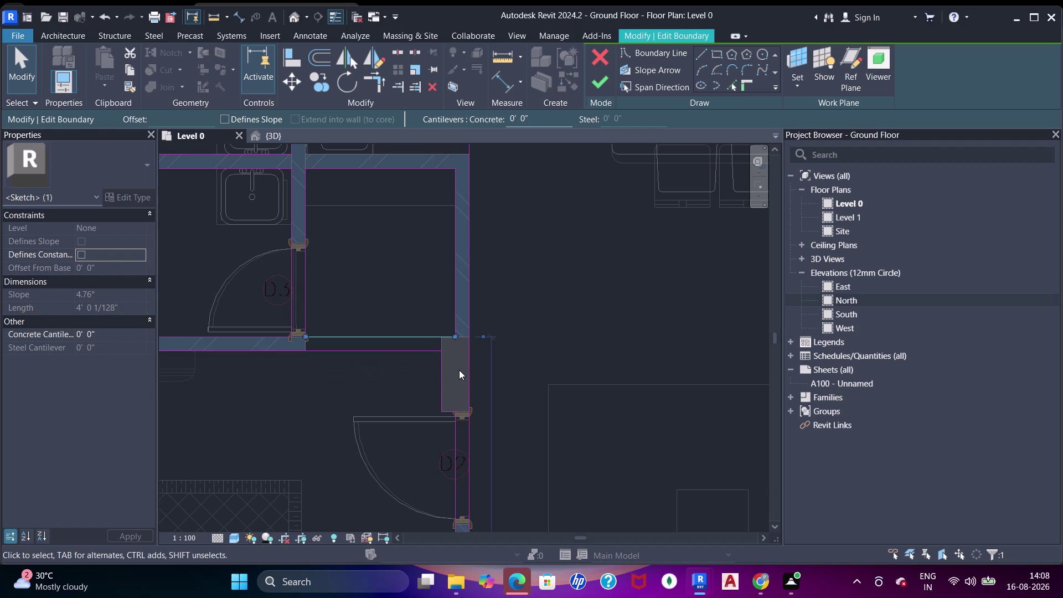
key(Escape)
key(Escape)
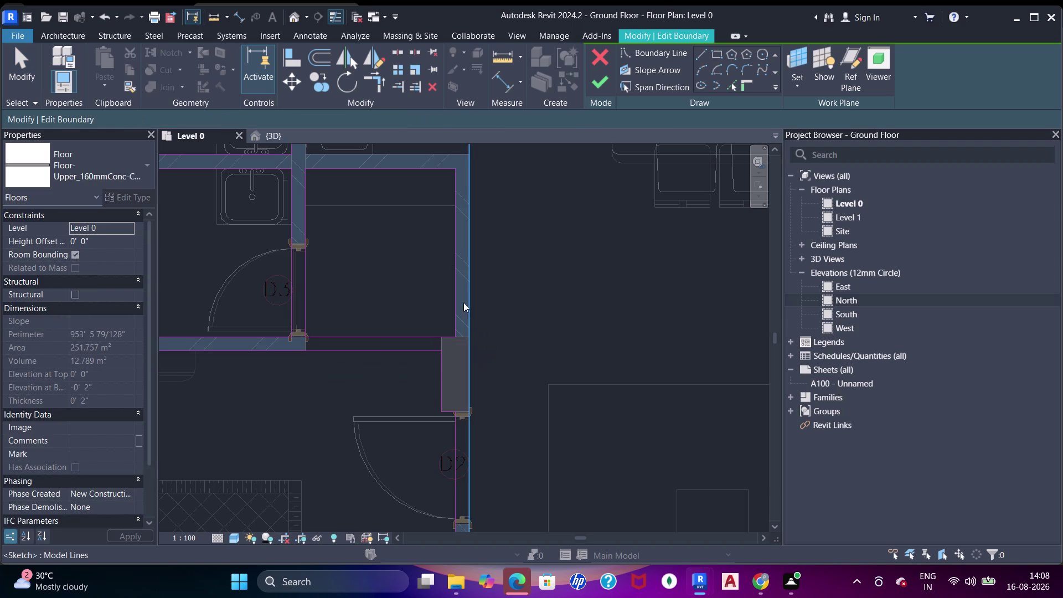
scroll(down, 3)
middle_drag(438, 290, 481, 331)
middle_drag(422, 264, 423, 267)
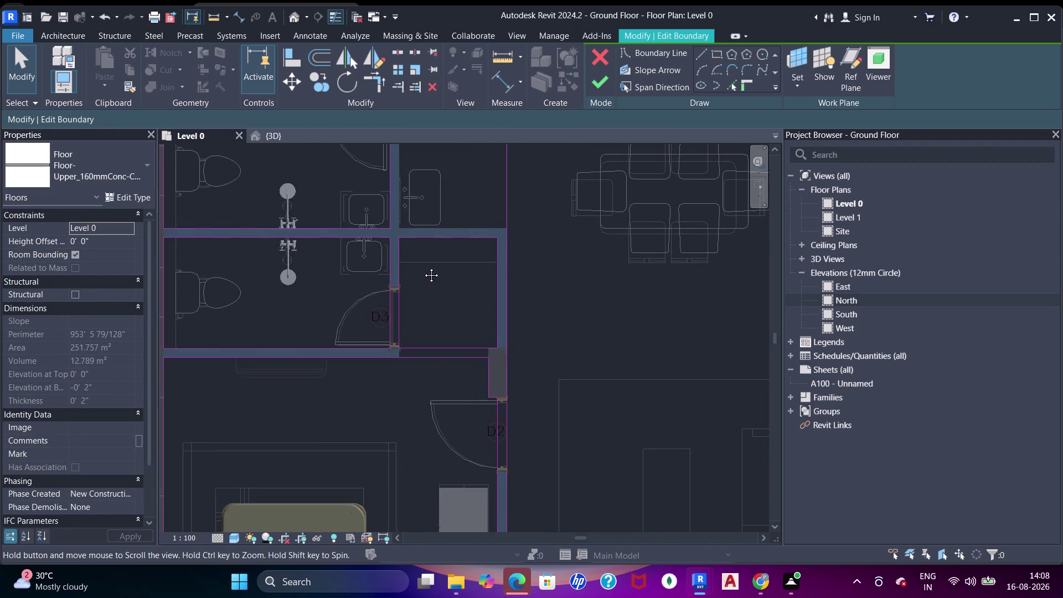
middle_drag(423, 267, 454, 450)
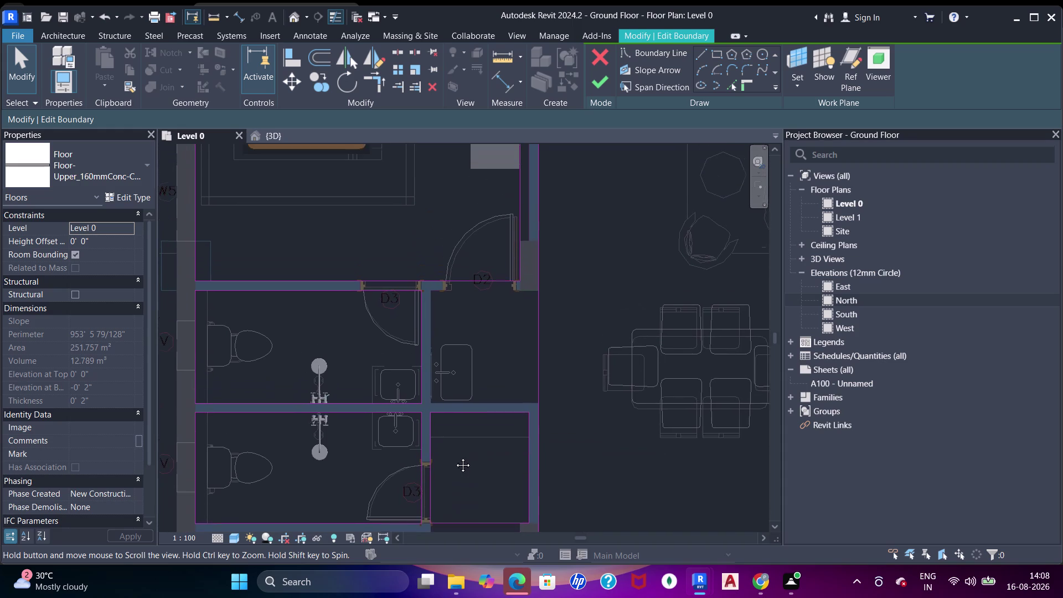
middle_drag(455, 450, 453, 460)
middle_drag(470, 276, 424, 420)
middle_drag(481, 261, 480, 277)
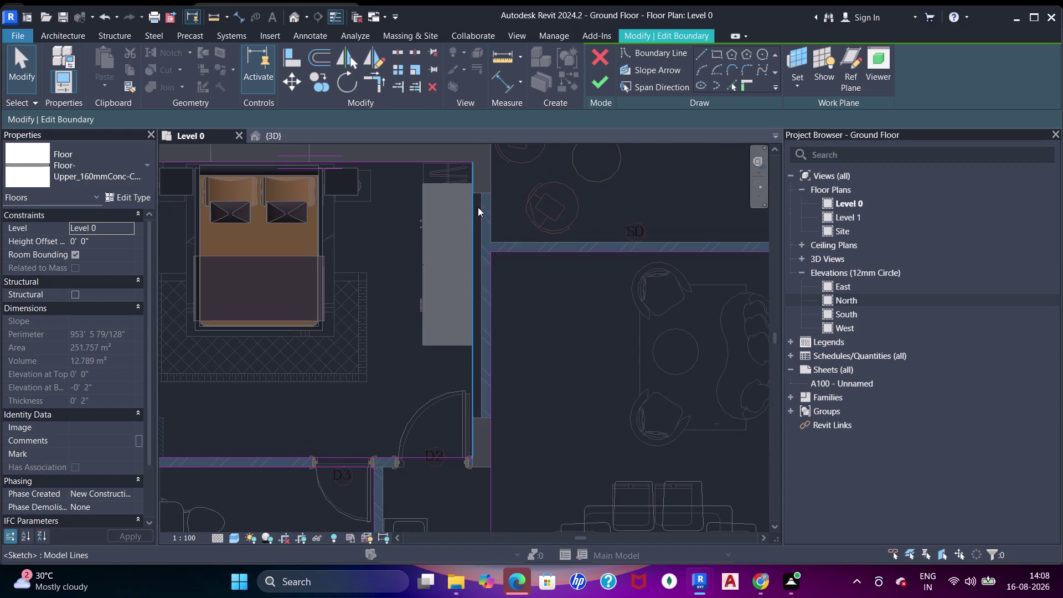
scroll(up, 3)
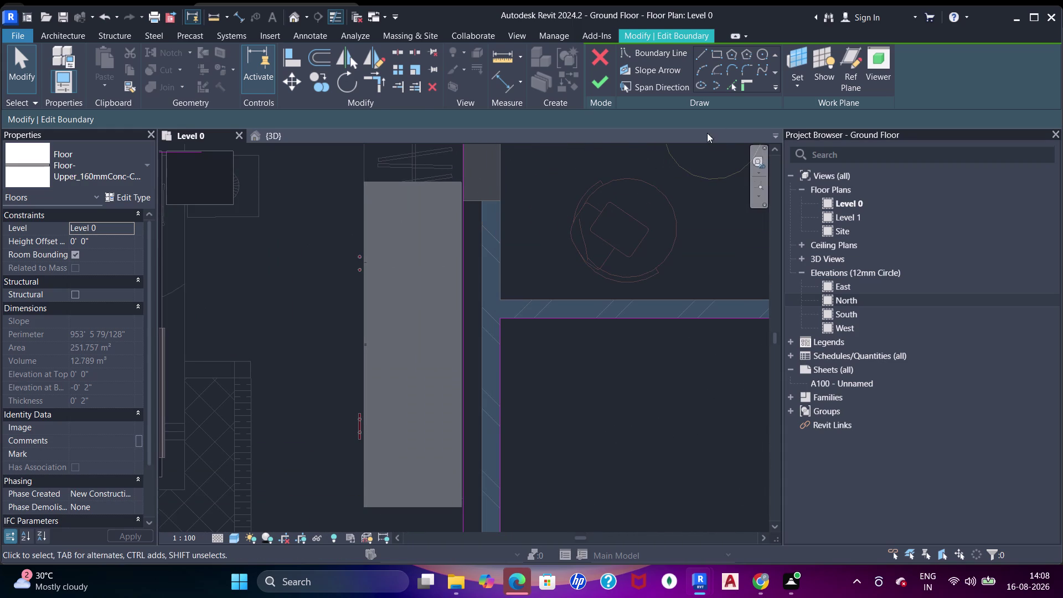
click(732, 81)
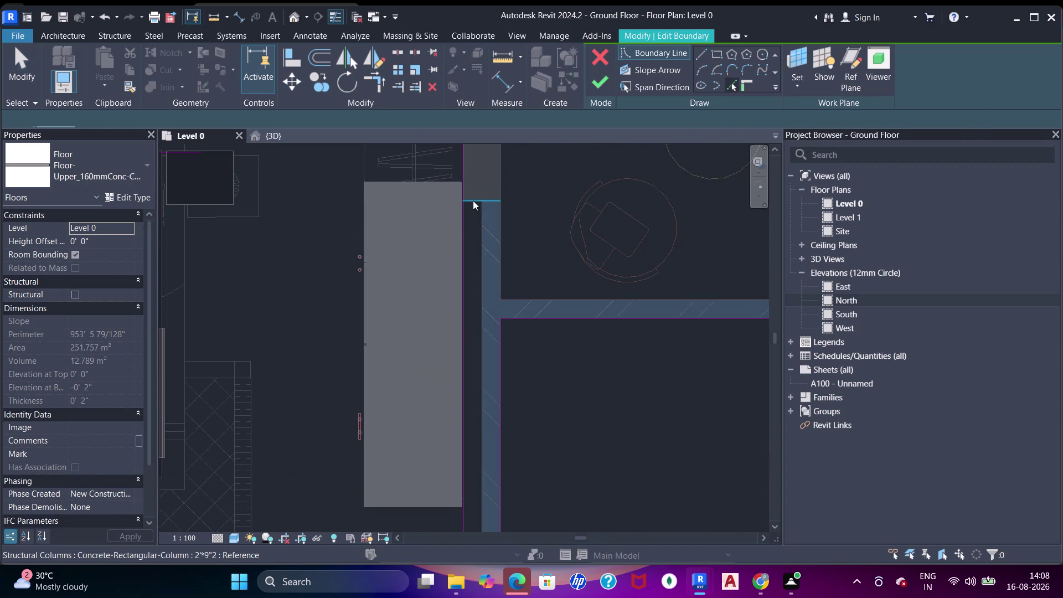
Select boundary lines along the stair wall toward door D2.
click(473, 200)
click(486, 241)
scroll(down, 3)
middle_drag(459, 319, 467, 207)
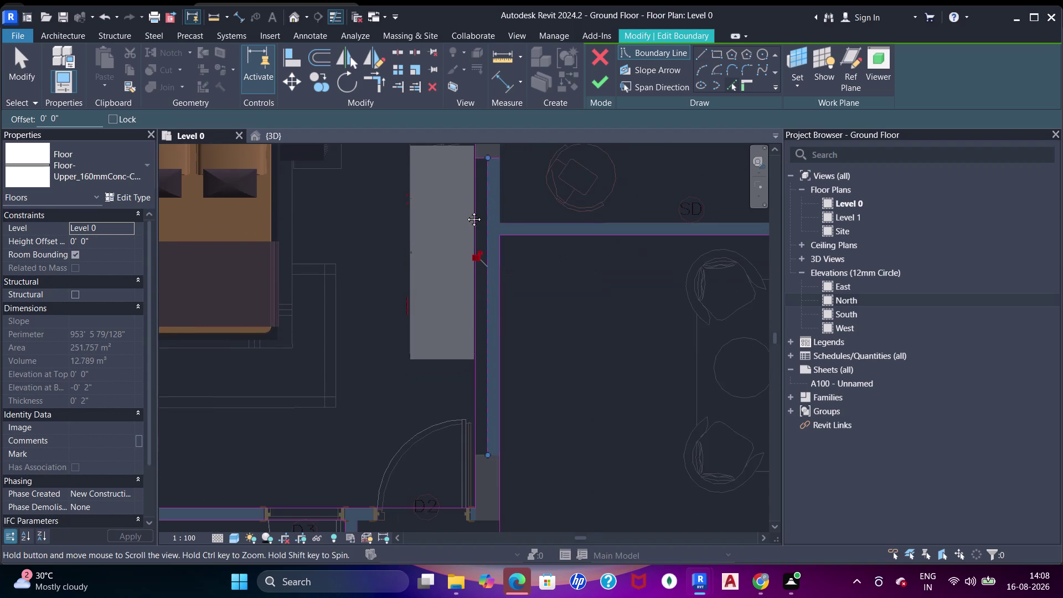
middle_drag(466, 207, 474, 175)
scroll(up, 3)
click(476, 323)
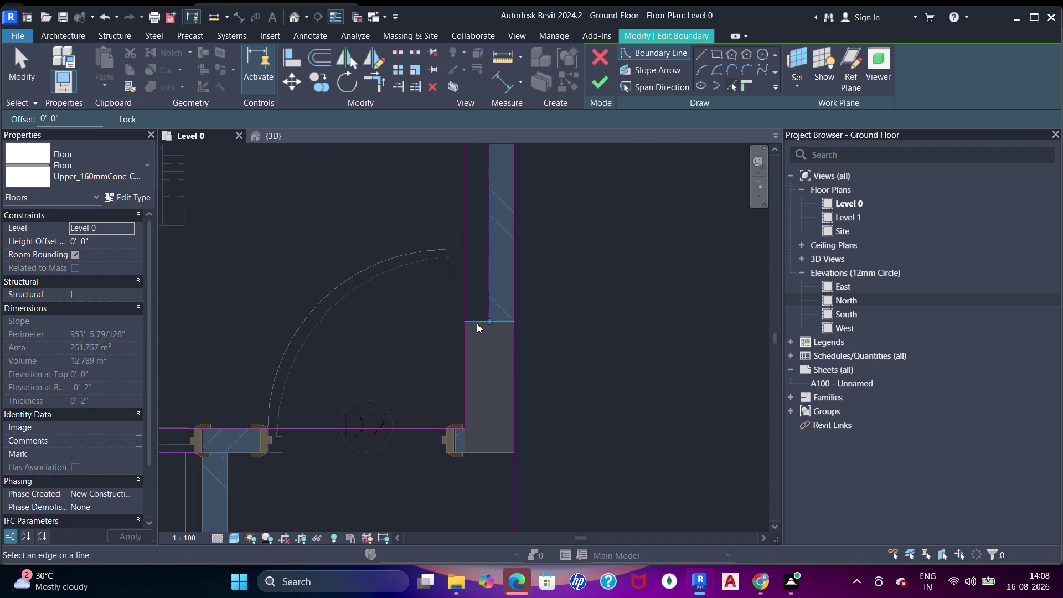
key(Escape)
key(Escape)
key(Escape)
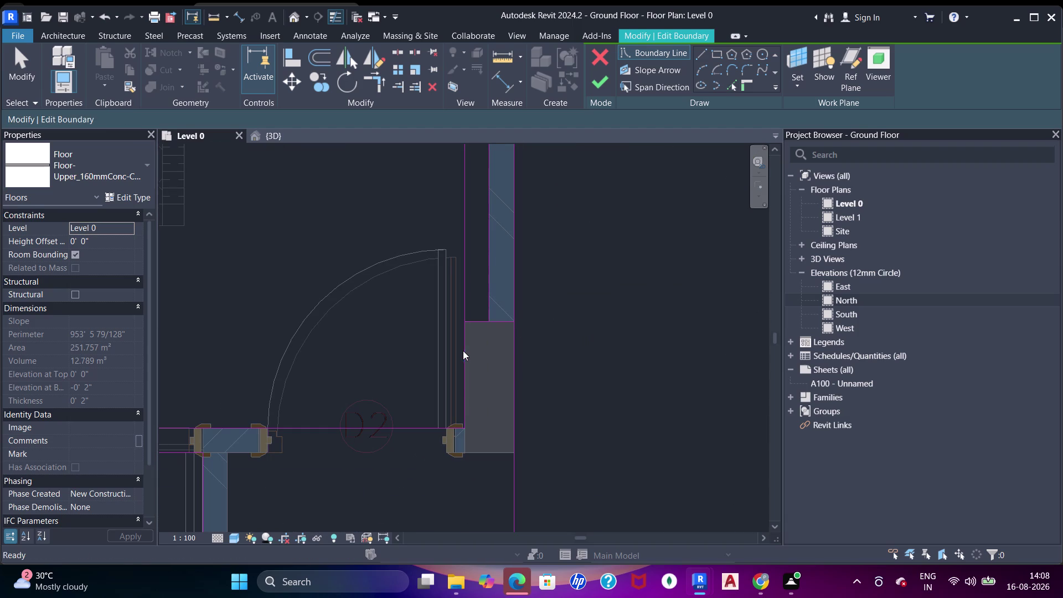
click(463, 350)
key(Escape)
click(472, 326)
Trim two boundary lines to a corner, unjoining elements when prompted.
key(t)
key(r)
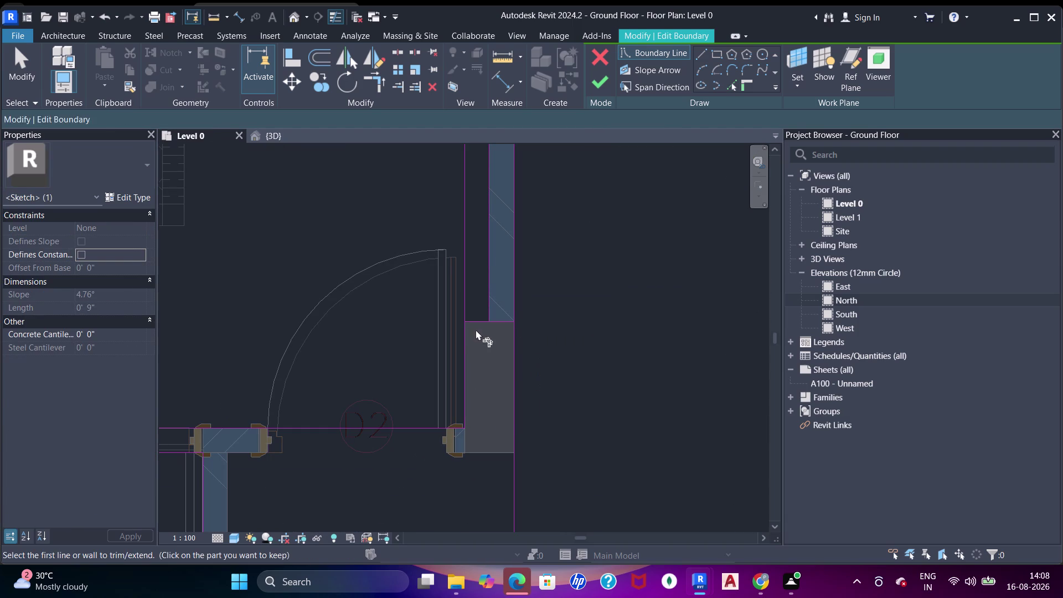
key(Escape)
click(468, 338)
key(Escape)
key(t)
key(r)
key(Escape)
text(tr)
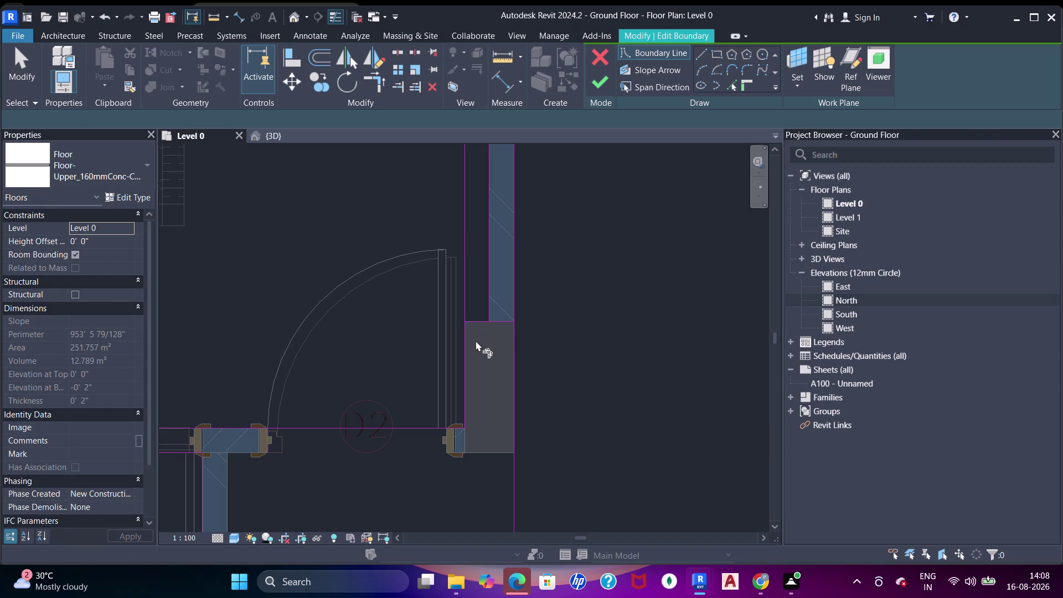
click(467, 343)
click(477, 324)
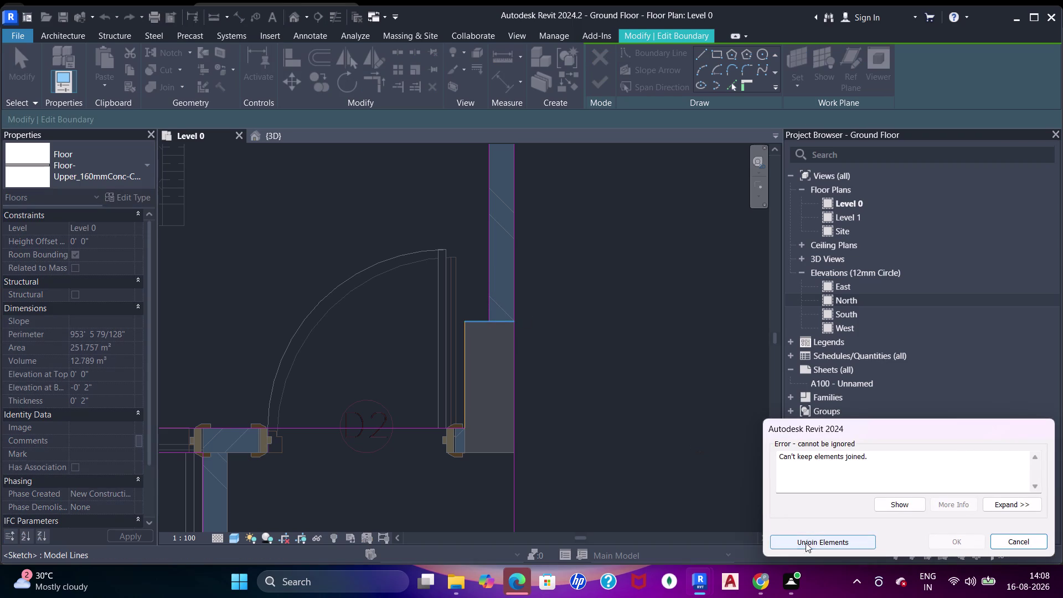
click(801, 541)
click(484, 321)
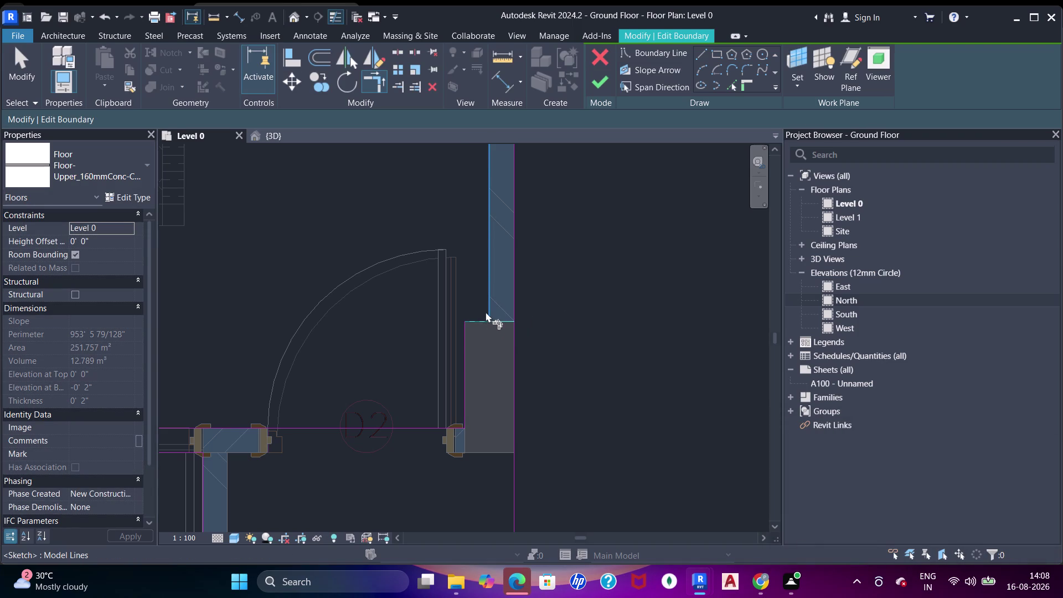
Pick the wall boundary line and the lines at the column corner.
click(487, 311)
scroll(down, 3)
middle_drag(480, 305, 491, 424)
middle_drag(480, 231, 521, 391)
middle_drag(537, 289, 544, 308)
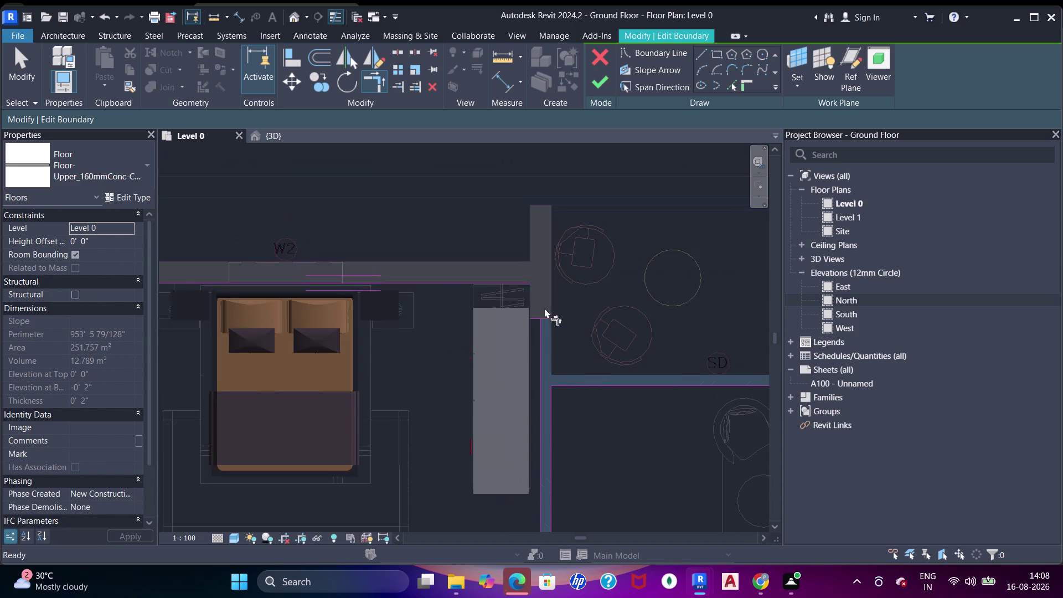
scroll(up, 3)
click(536, 324)
click(538, 343)
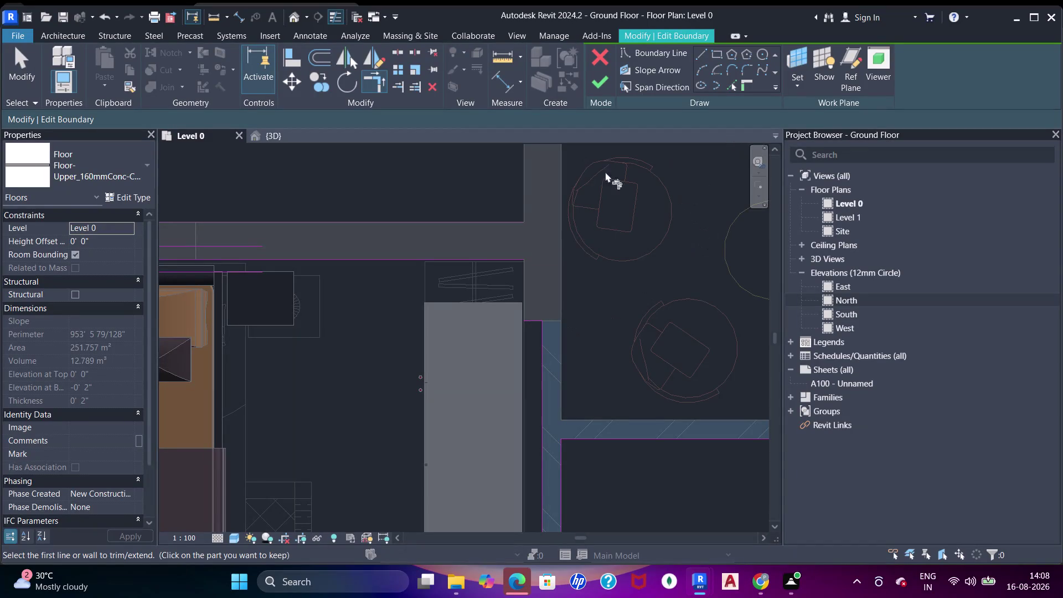
click(729, 88)
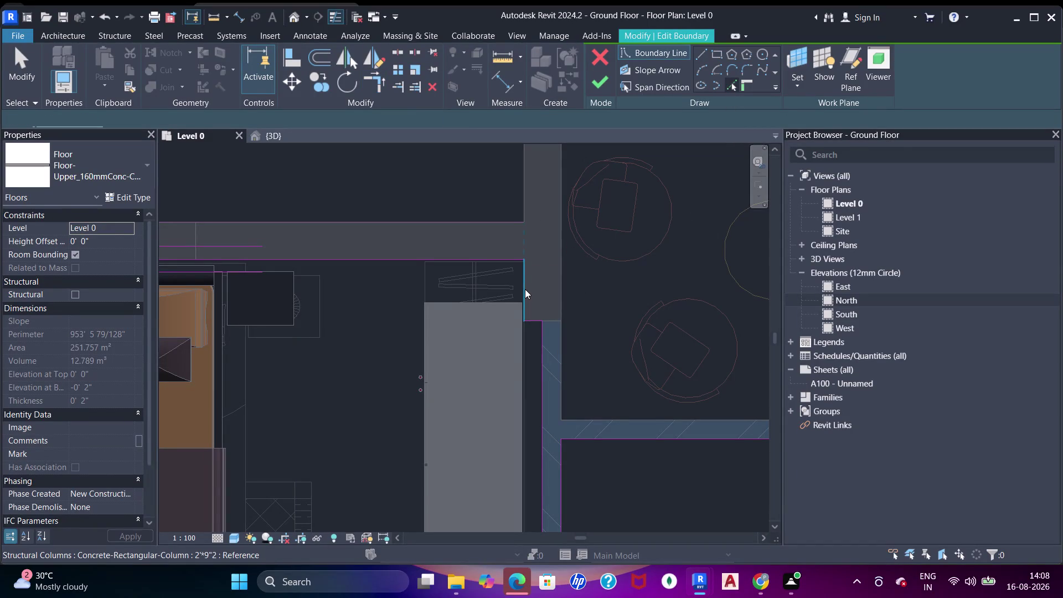
Restart TR and join the boundary lines at the column corner.
click(525, 289)
key(Escape)
key(Escape)
key(Escape)
key(t)
key(r)
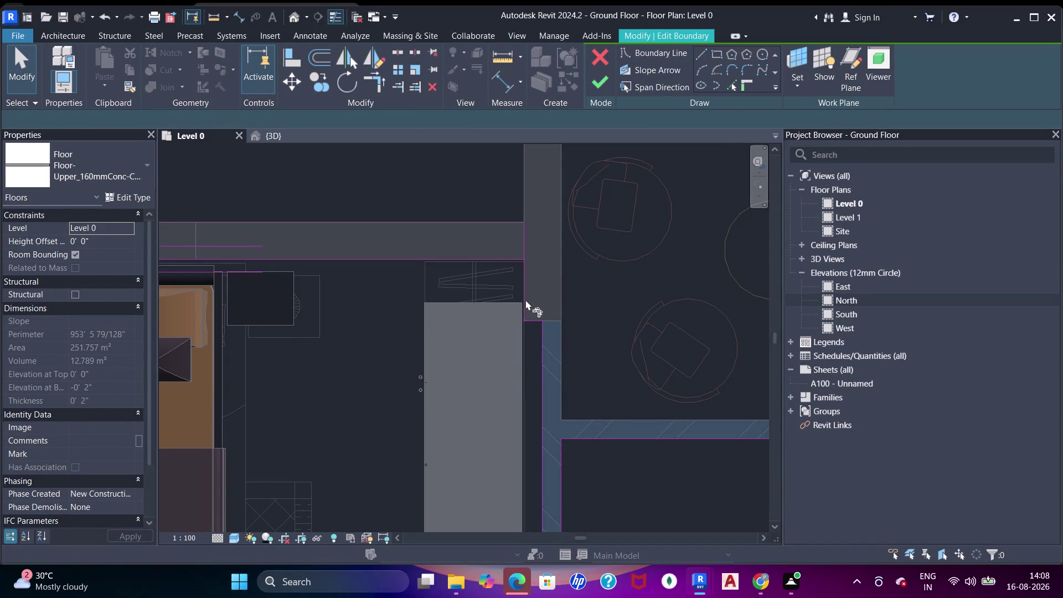
drag(499, 257, 506, 263)
click(523, 284)
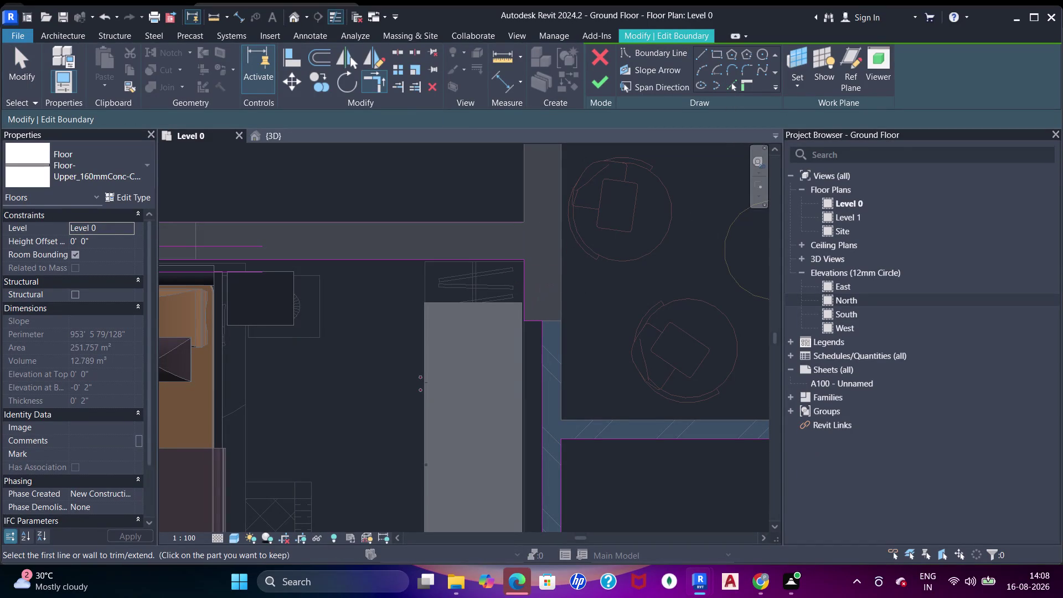
scroll(down, 3)
middle_drag(461, 264, 492, 234)
scroll(down, 3)
middle_drag(344, 246, 351, 249)
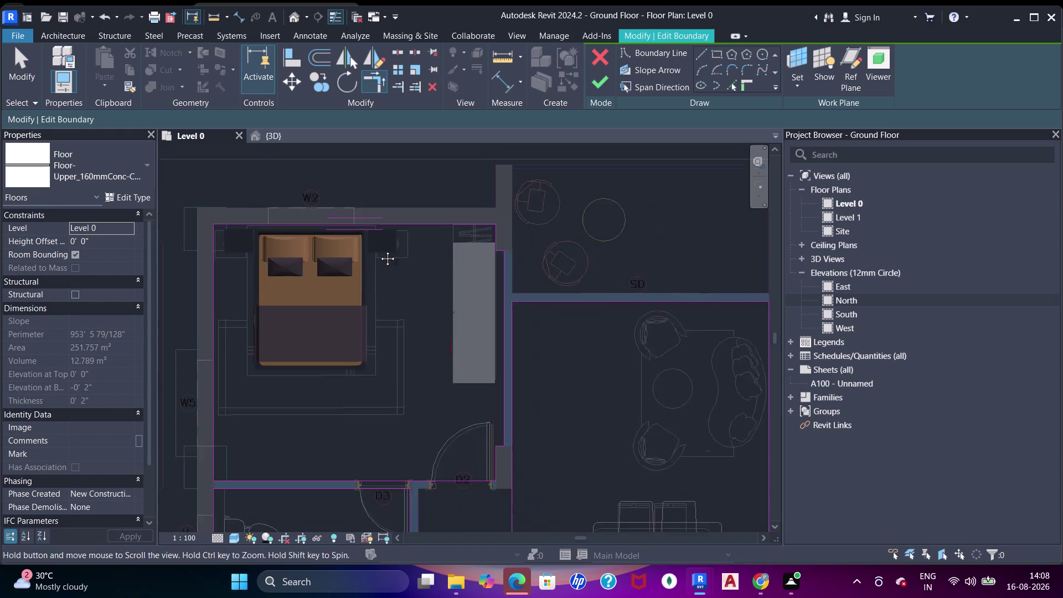
middle_drag(350, 250, 408, 211)
middle_drag(589, 314, 517, 310)
middle_drag(533, 347, 520, 190)
middle_drag(540, 325, 550, 304)
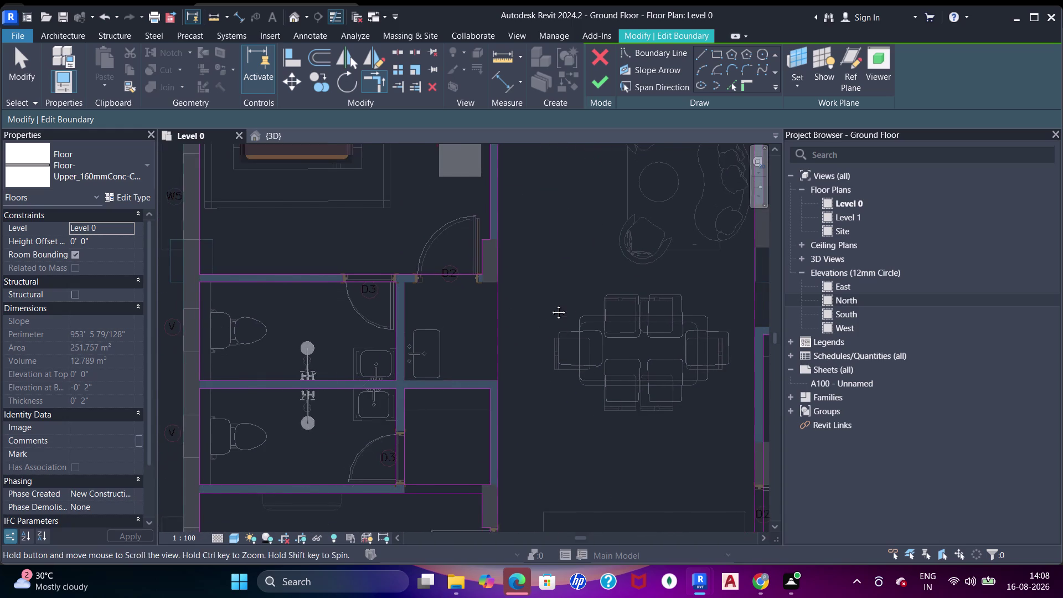
middle_drag(550, 305, 550, 304)
middle_drag(541, 372, 539, 367)
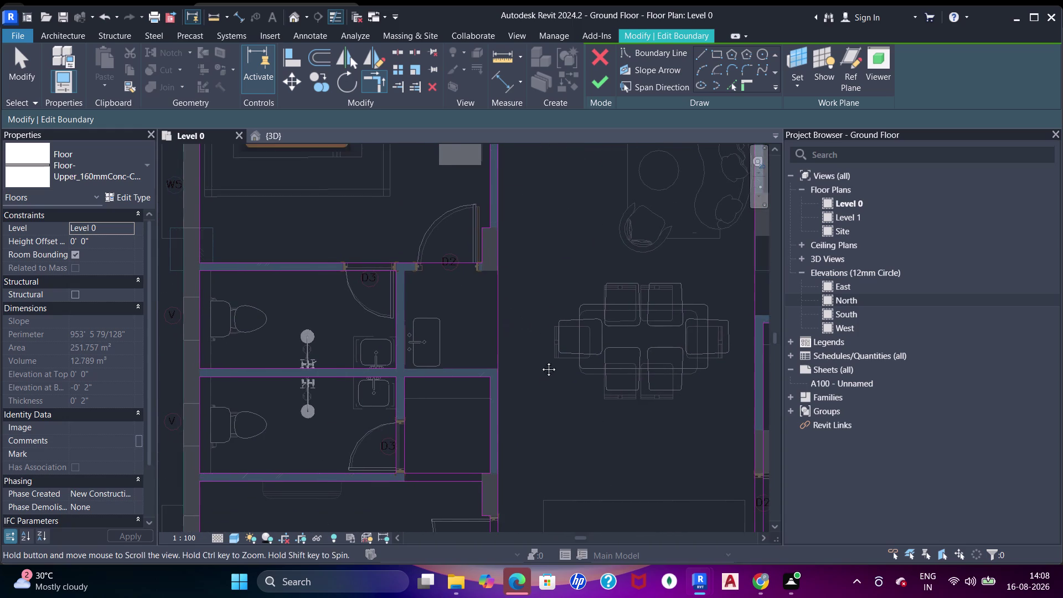
middle_drag(540, 367, 537, 338)
middle_drag(552, 426, 553, 278)
middle_drag(535, 381, 558, 303)
middle_click(559, 302)
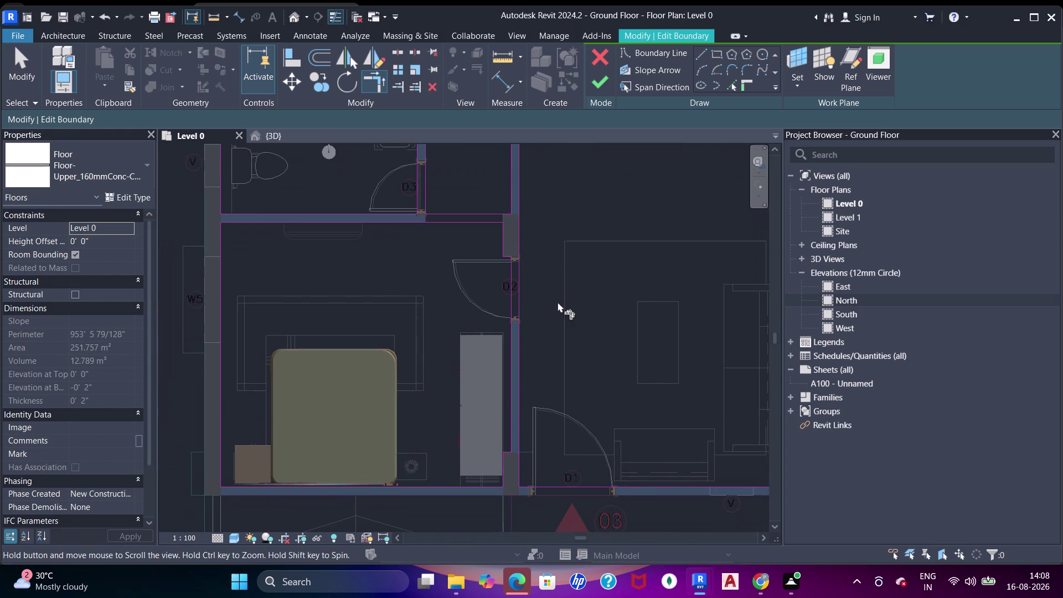
middle_drag(566, 342, 577, 262)
scroll(down, 3)
middle_drag(630, 298, 447, 351)
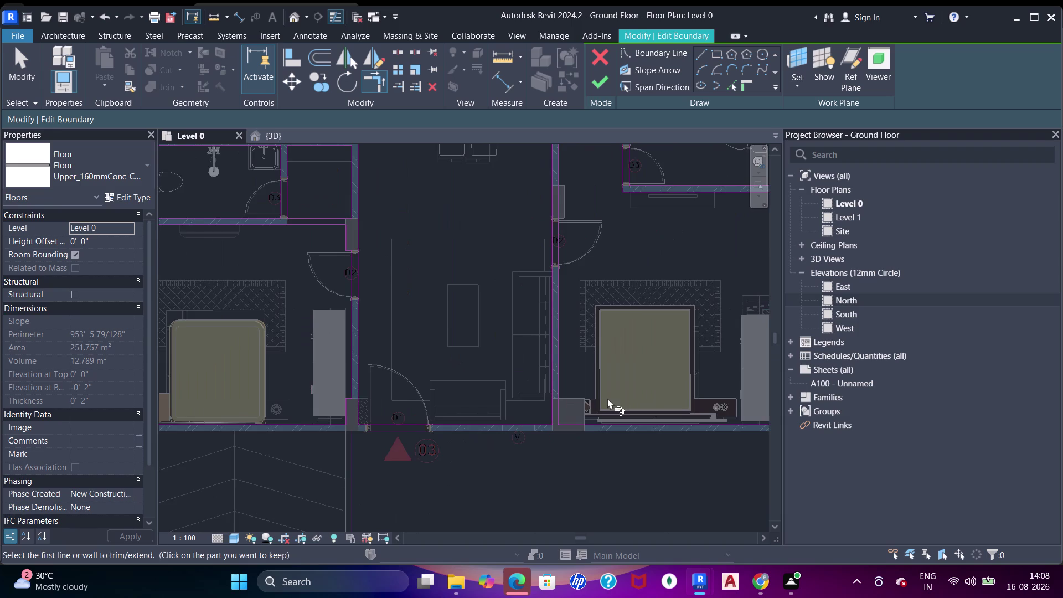
middle_drag(606, 398, 497, 377)
key(Escape)
key(Escape)
key(Escape)
middle_drag(613, 374, 486, 337)
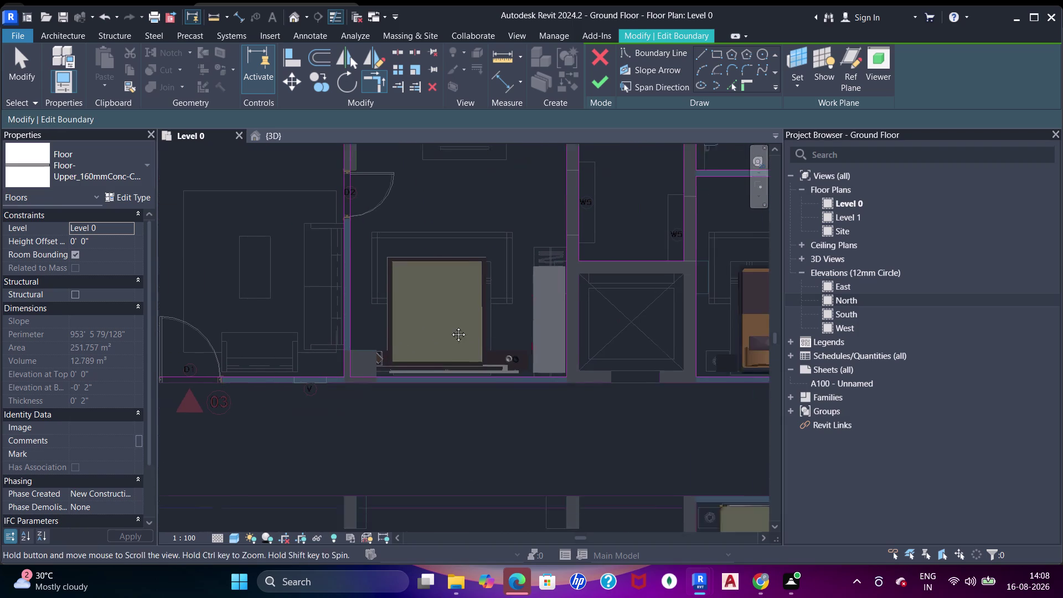
middle_drag(486, 336, 409, 308)
middle_drag(577, 302, 455, 307)
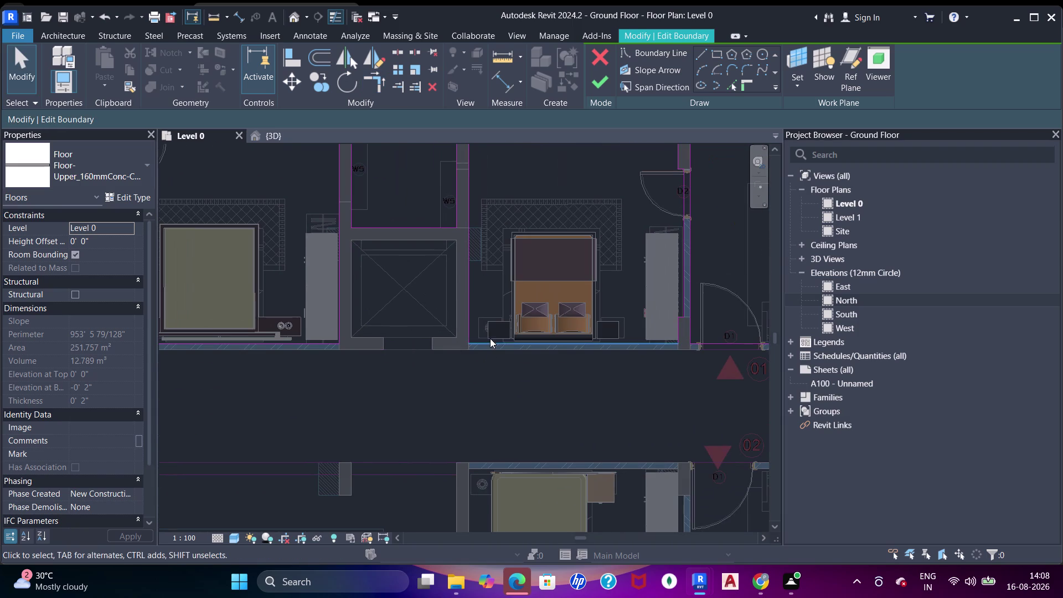
middle_drag(666, 244, 620, 334)
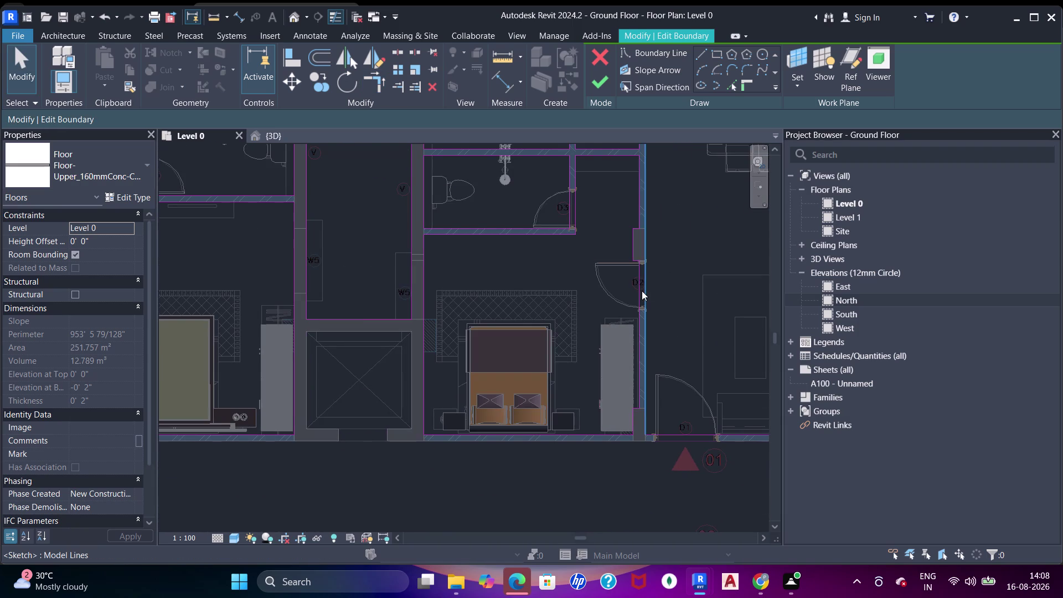
middle_drag(609, 243, 598, 273)
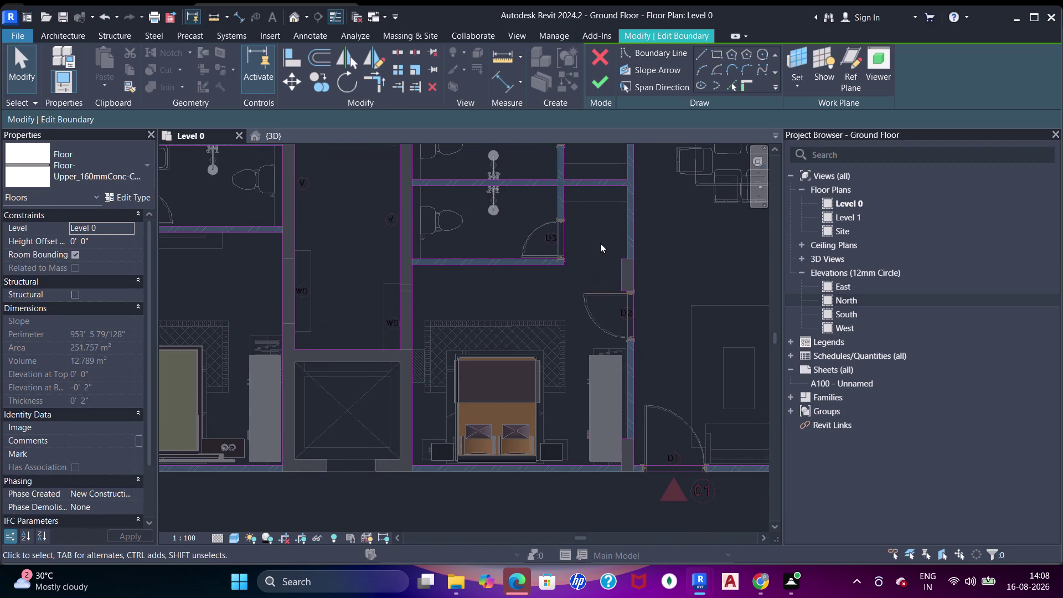